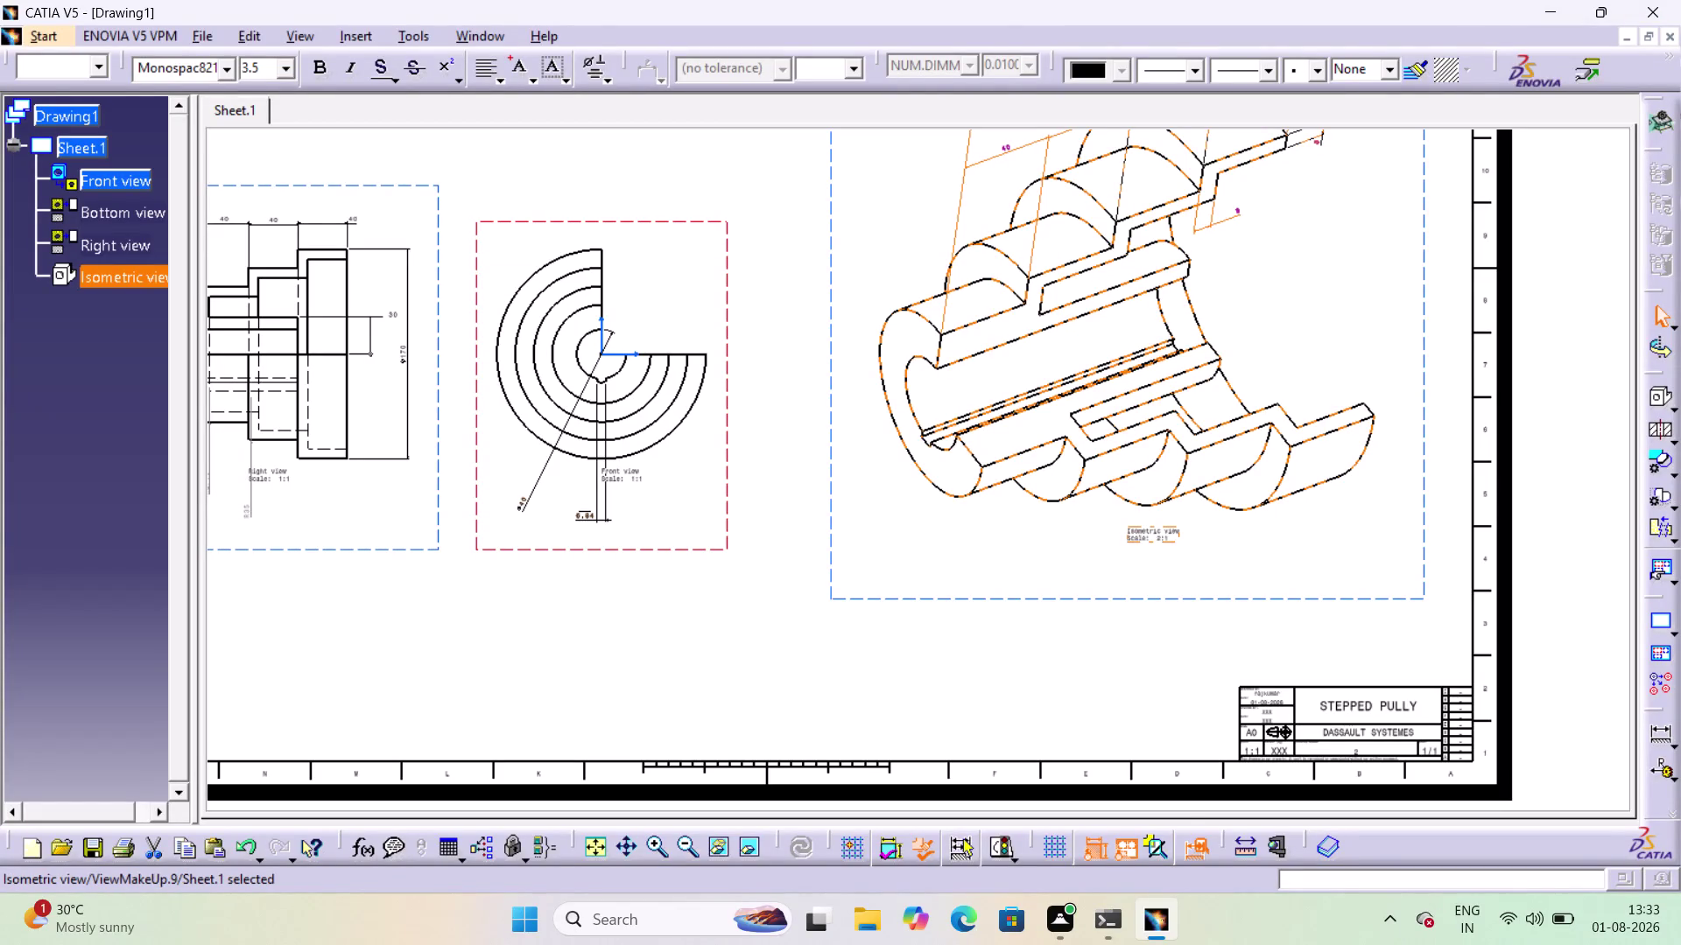
Fit the whole drawing sheet in the window and start the Dimensions tool.
click(682, 846)
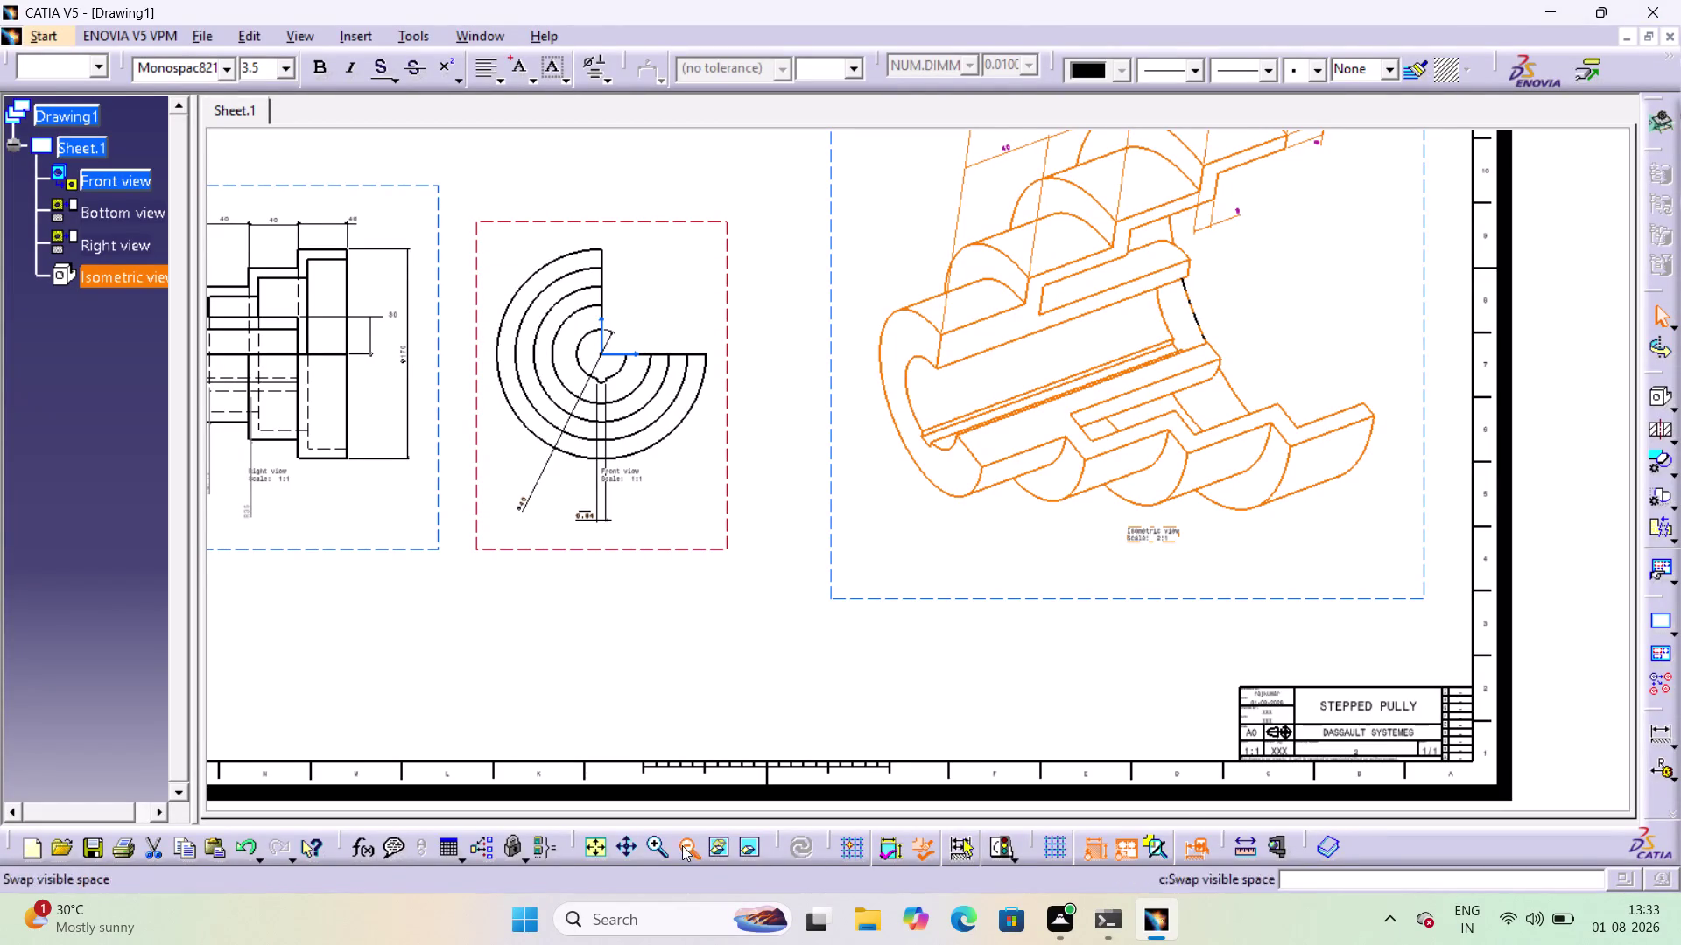
click(682, 845)
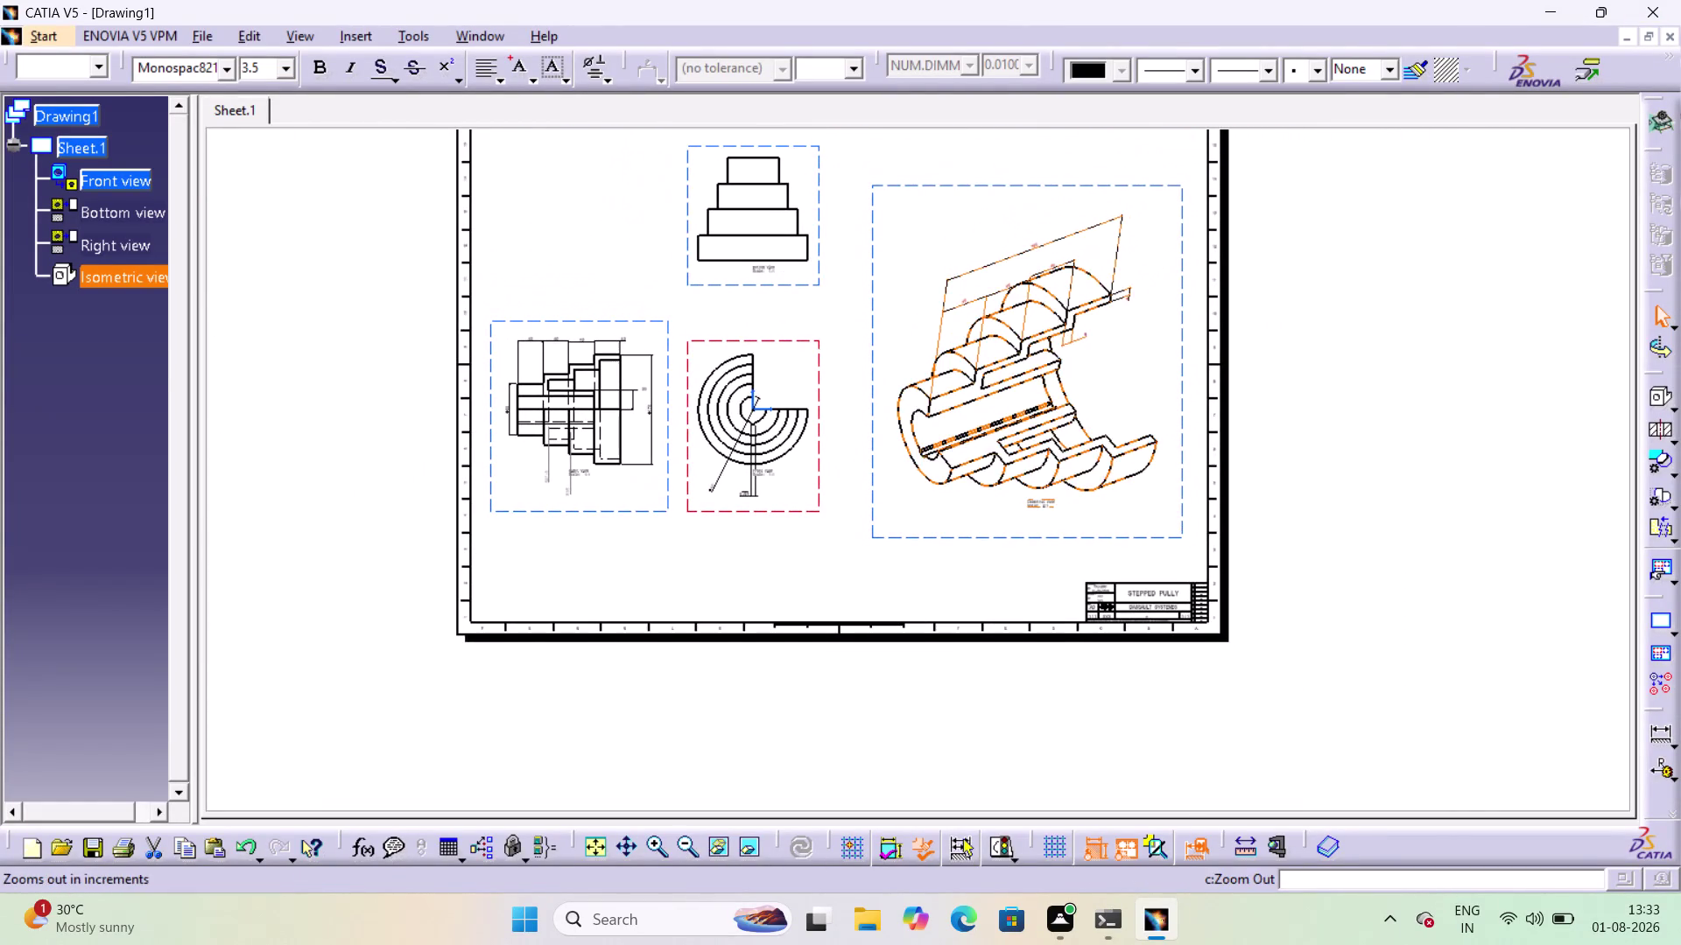
middle_drag(1047, 410, 1125, 470)
click(1326, 407)
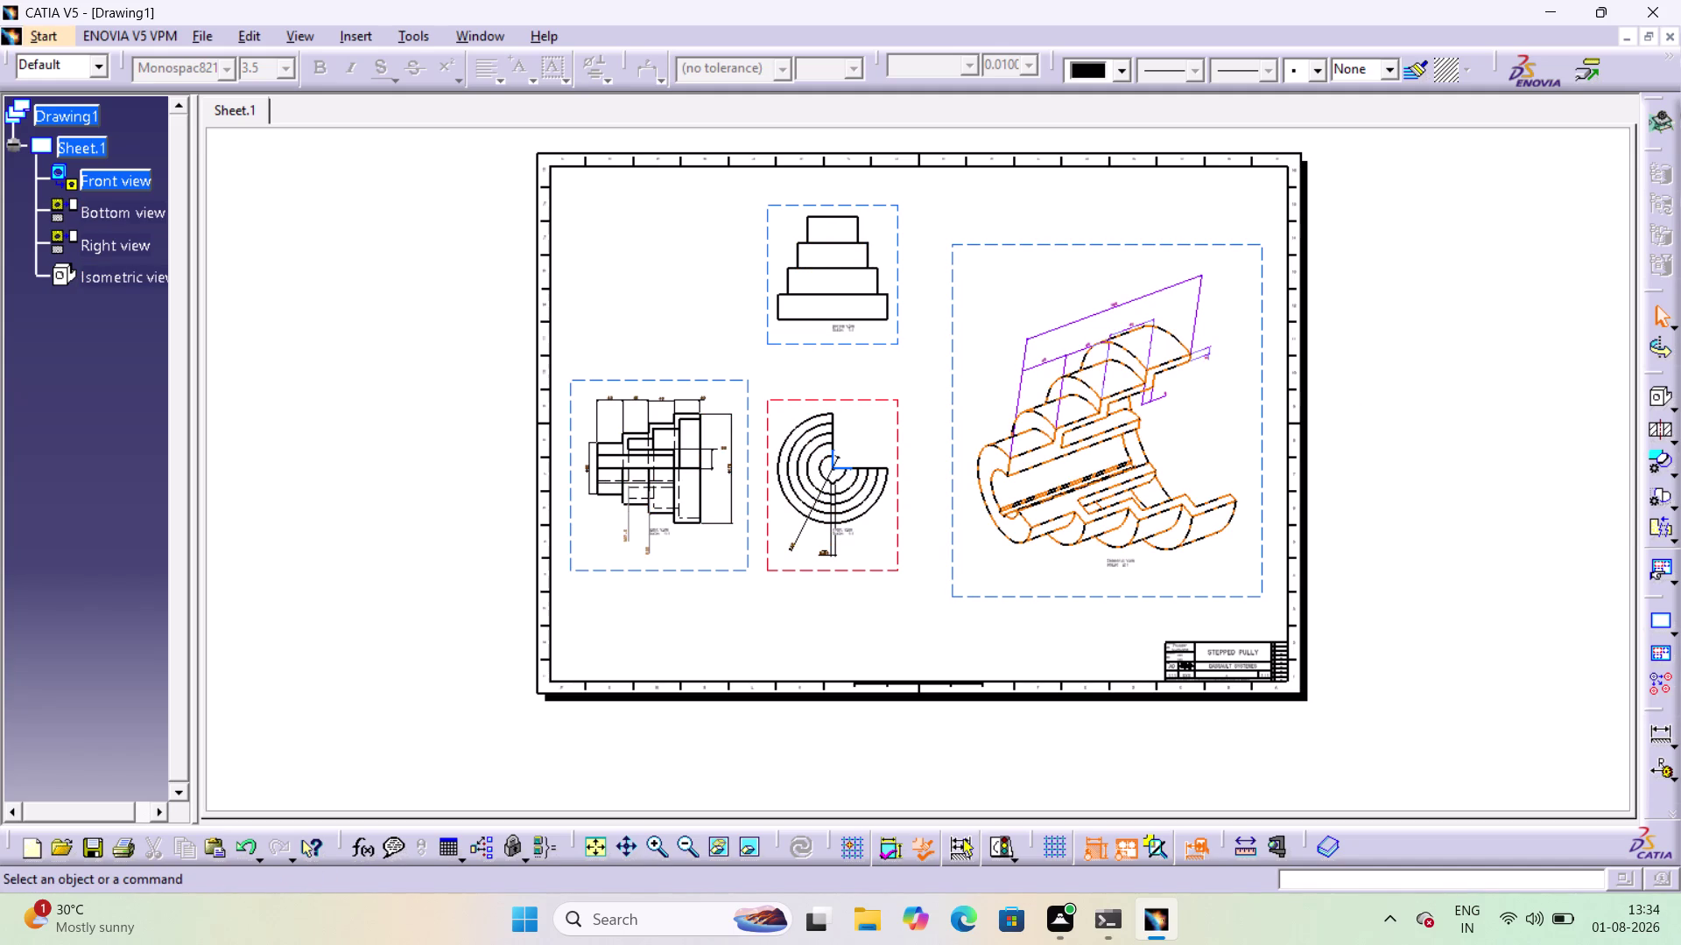
click(1659, 742)
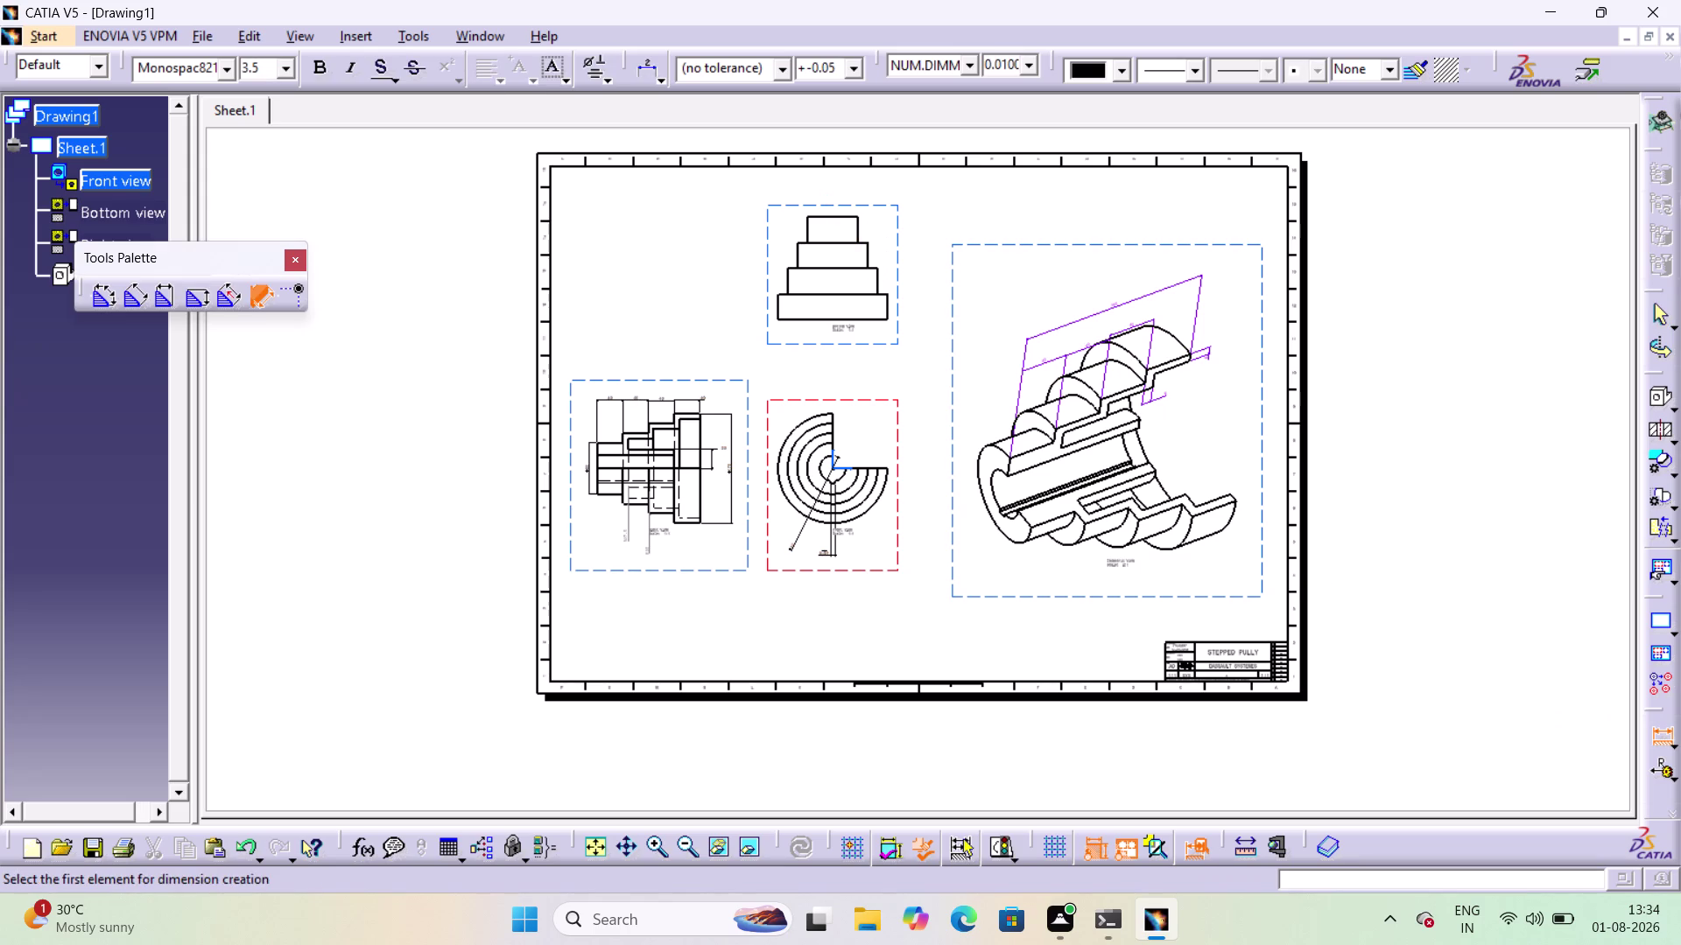
Add the 40 height dimension to the right of the top step in the bottom view.
click(858, 220)
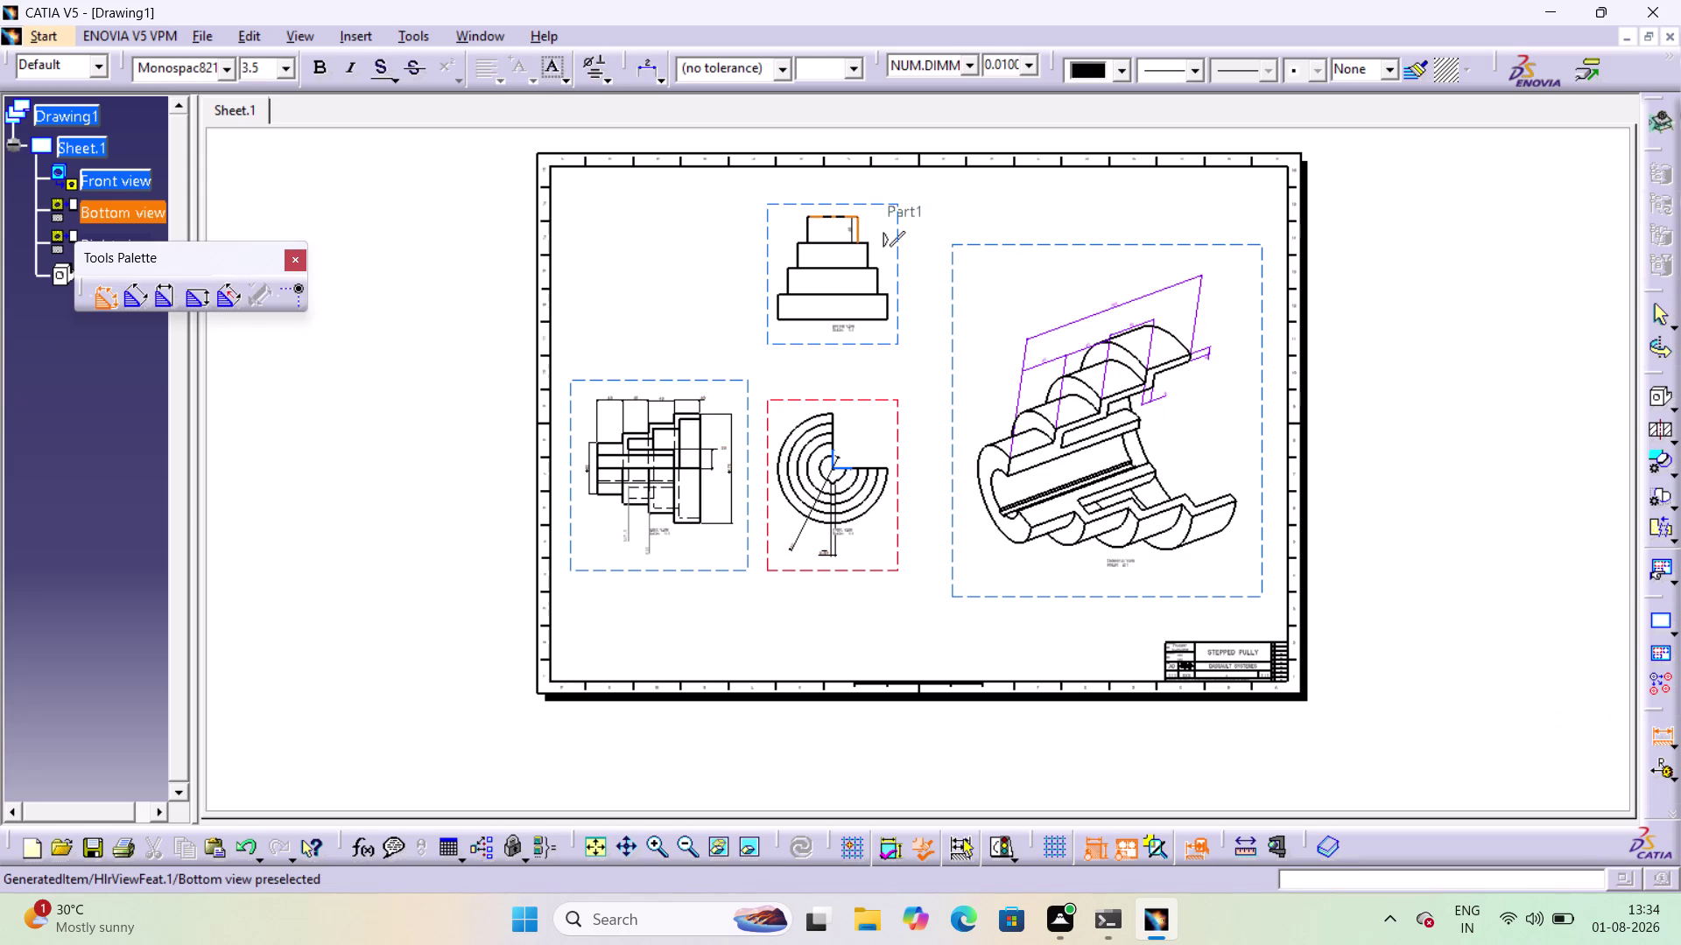
click(876, 221)
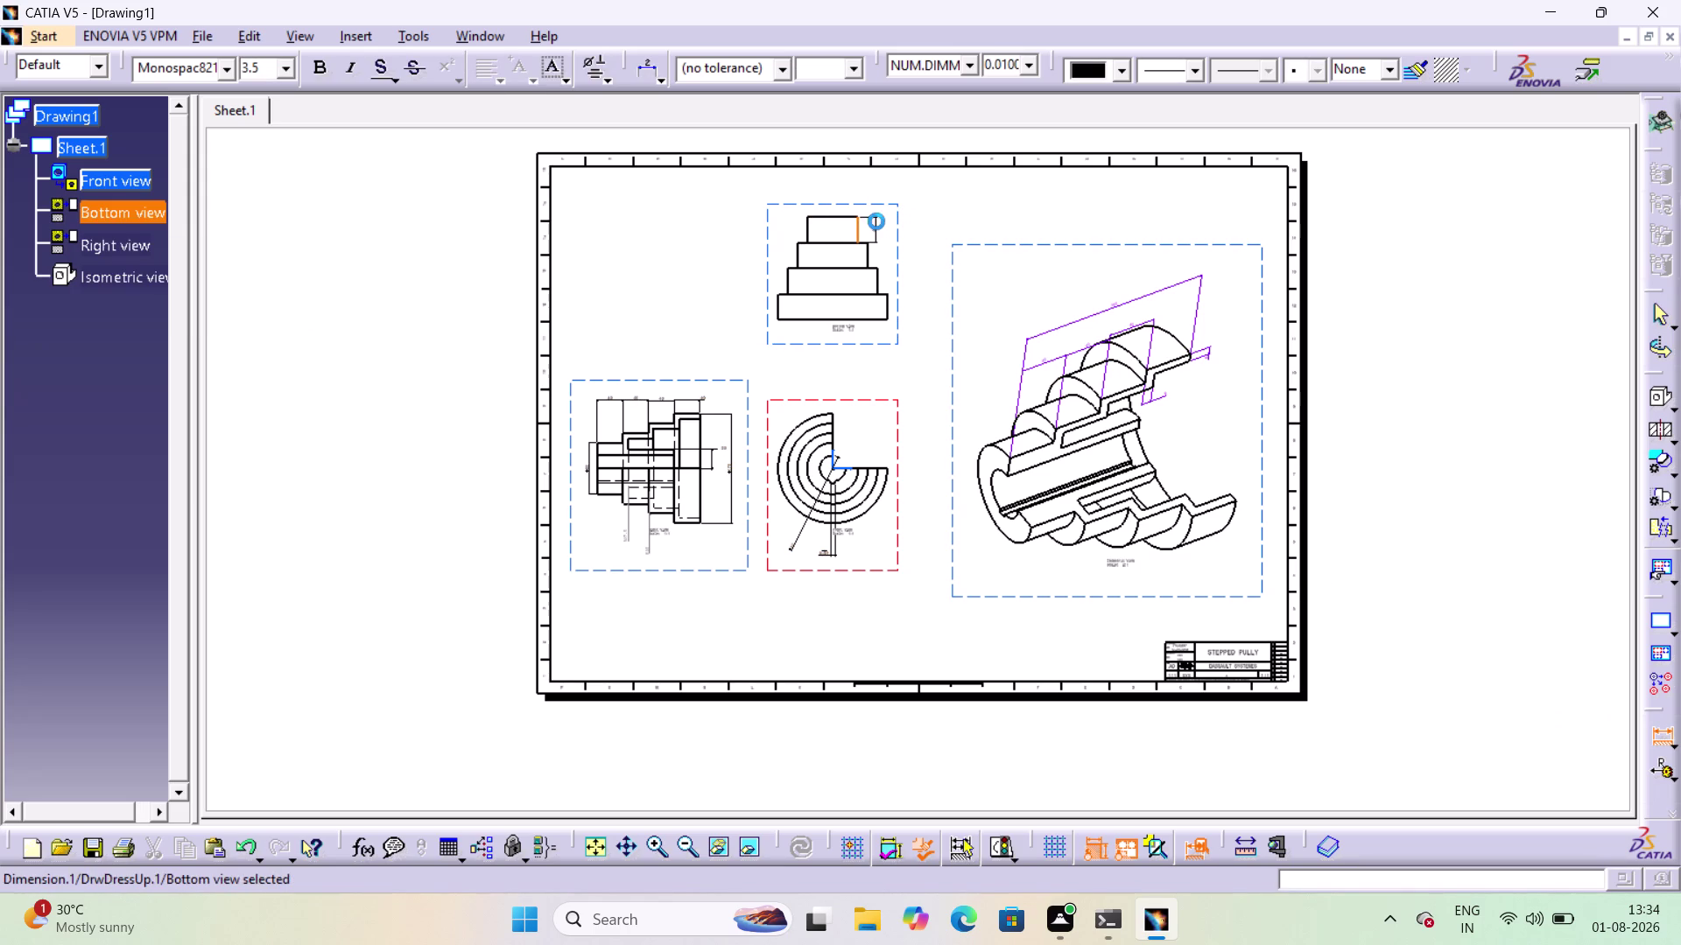
click(865, 263)
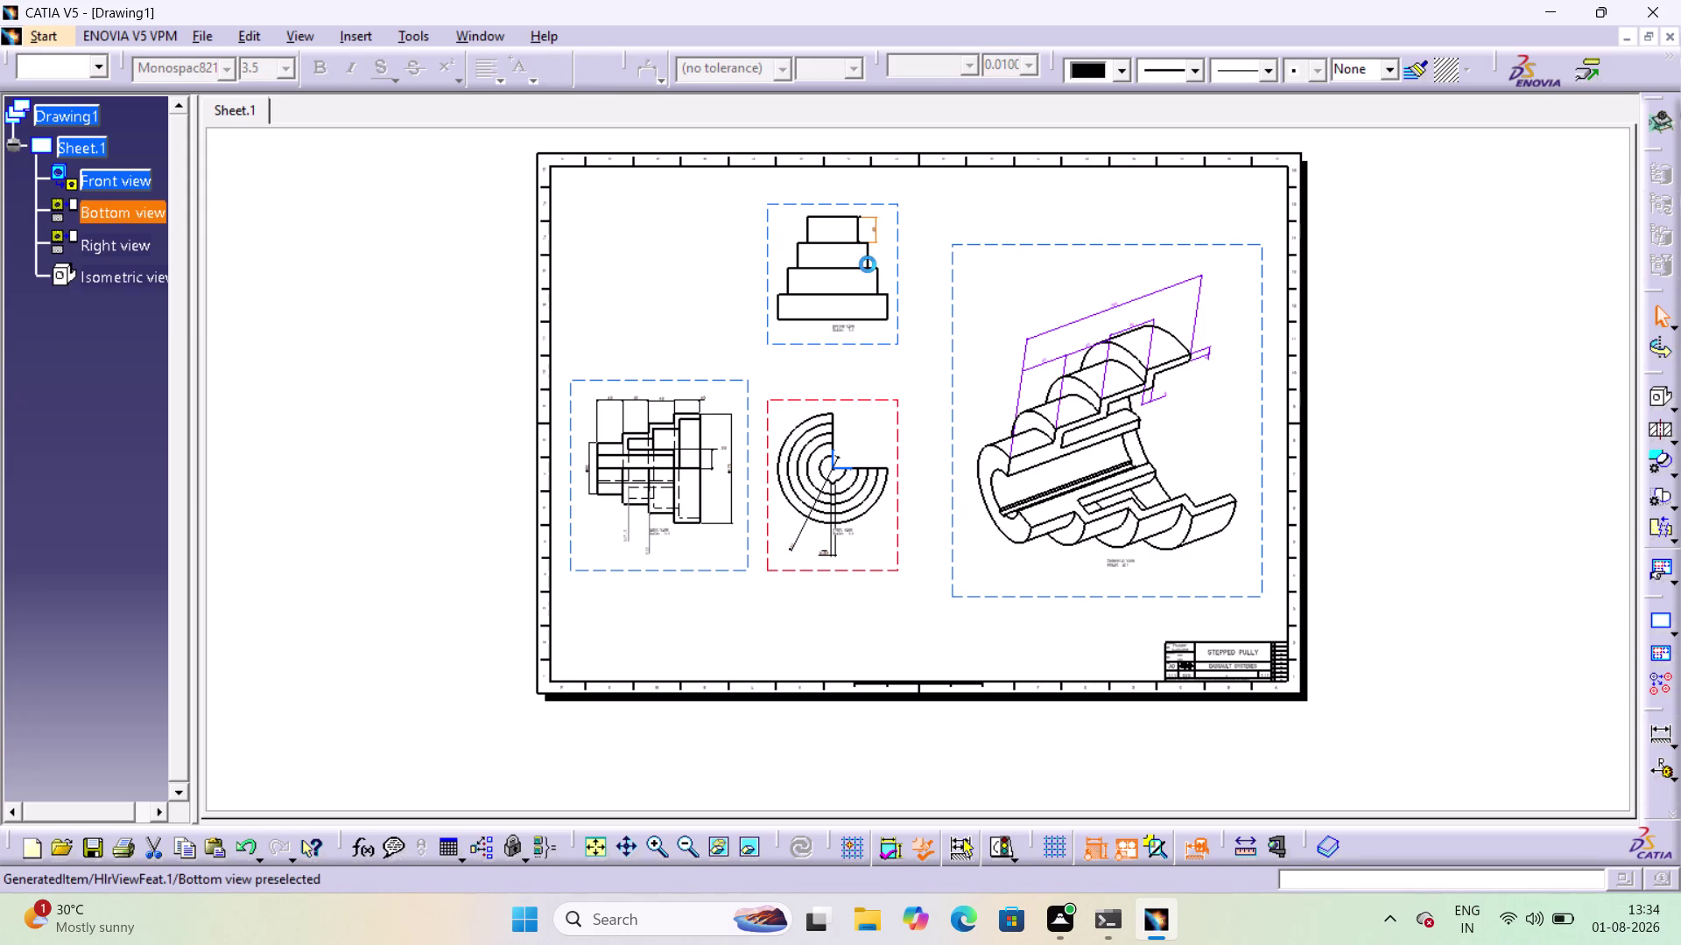
double_click(1651, 732)
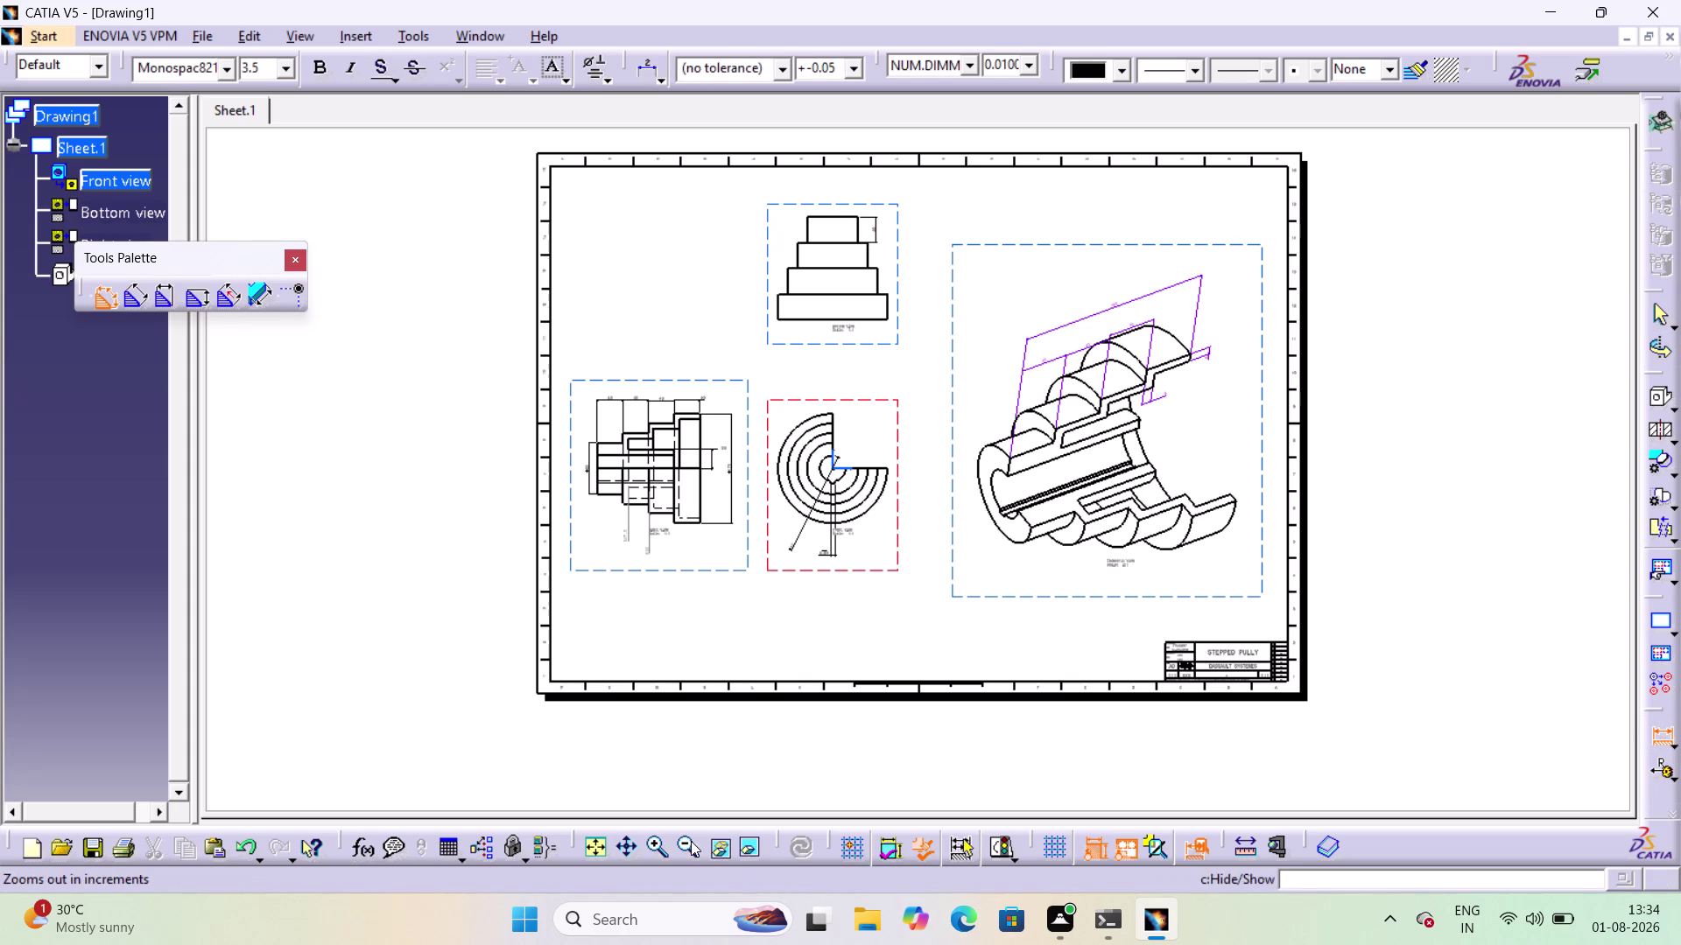
Zoom onto the bottom view and add 40 height dimensions to the second, third and bottom steps.
double_click(662, 837)
triple_click(662, 837)
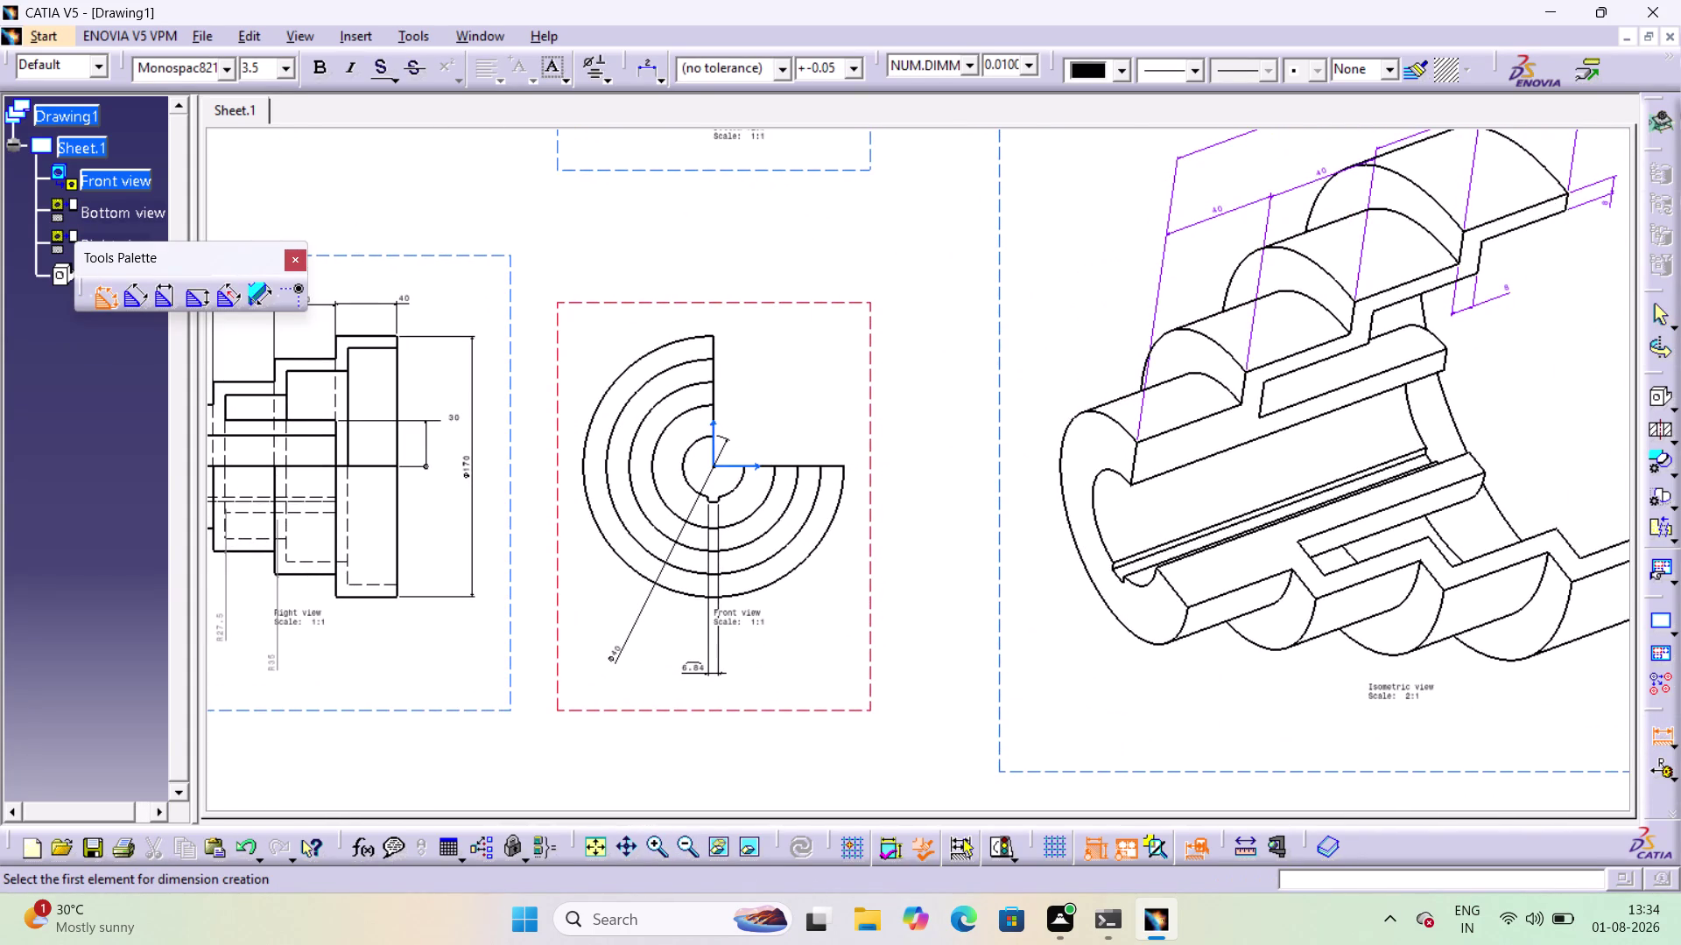
middle_drag(929, 227, 960, 640)
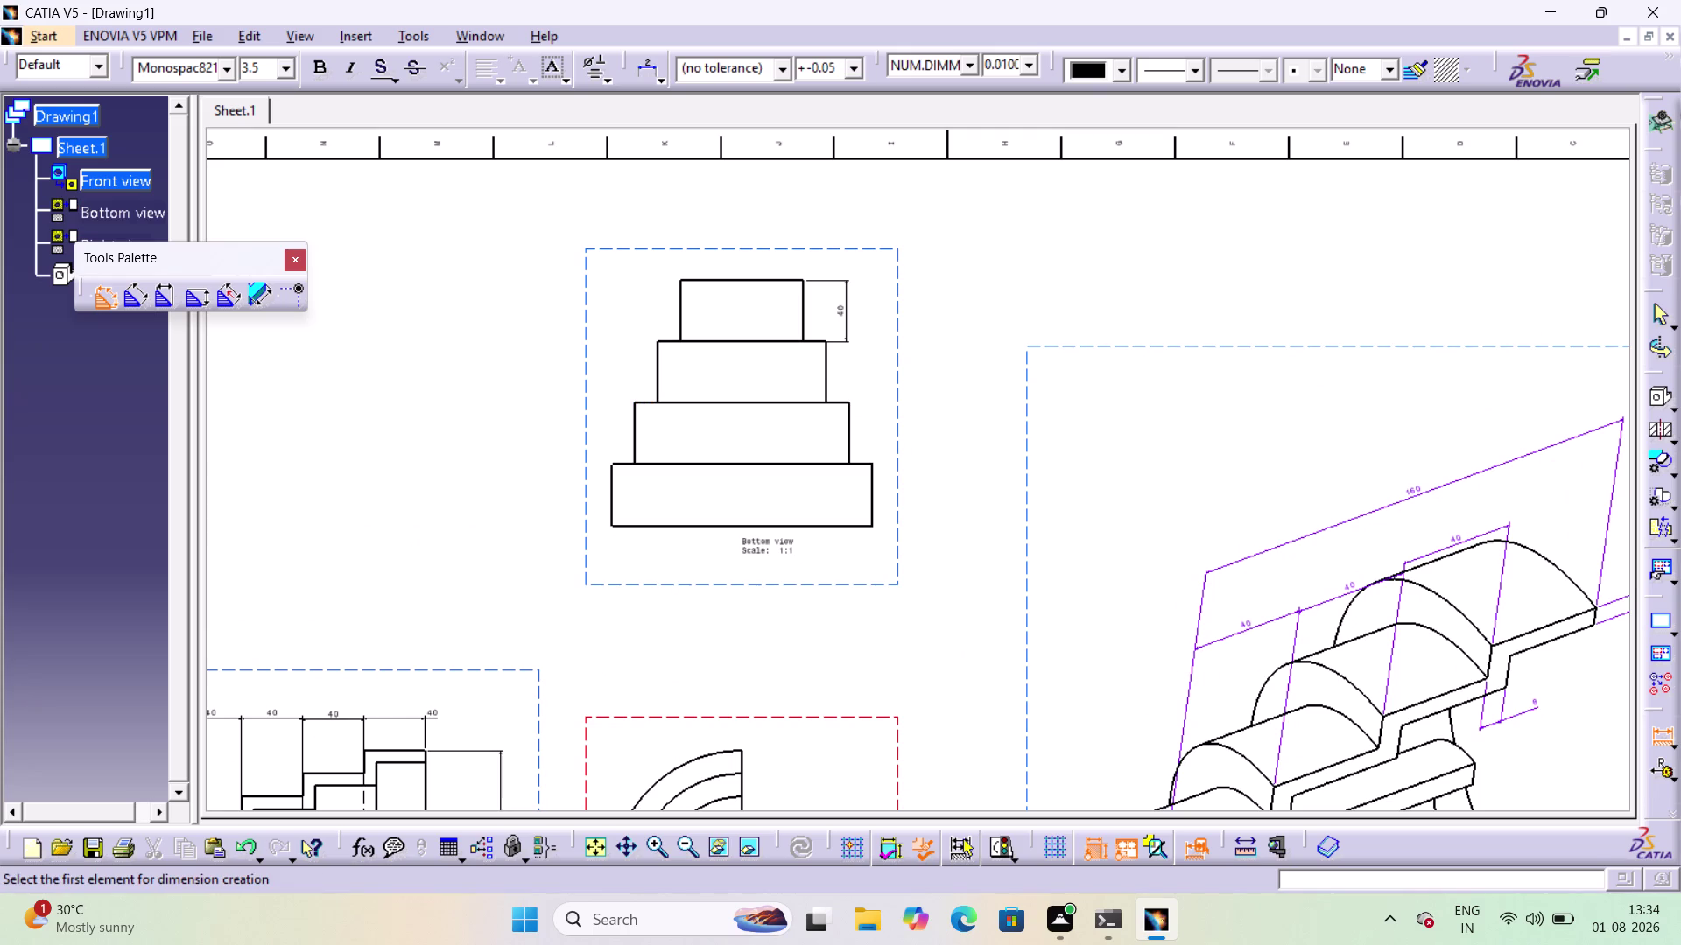
click(823, 372)
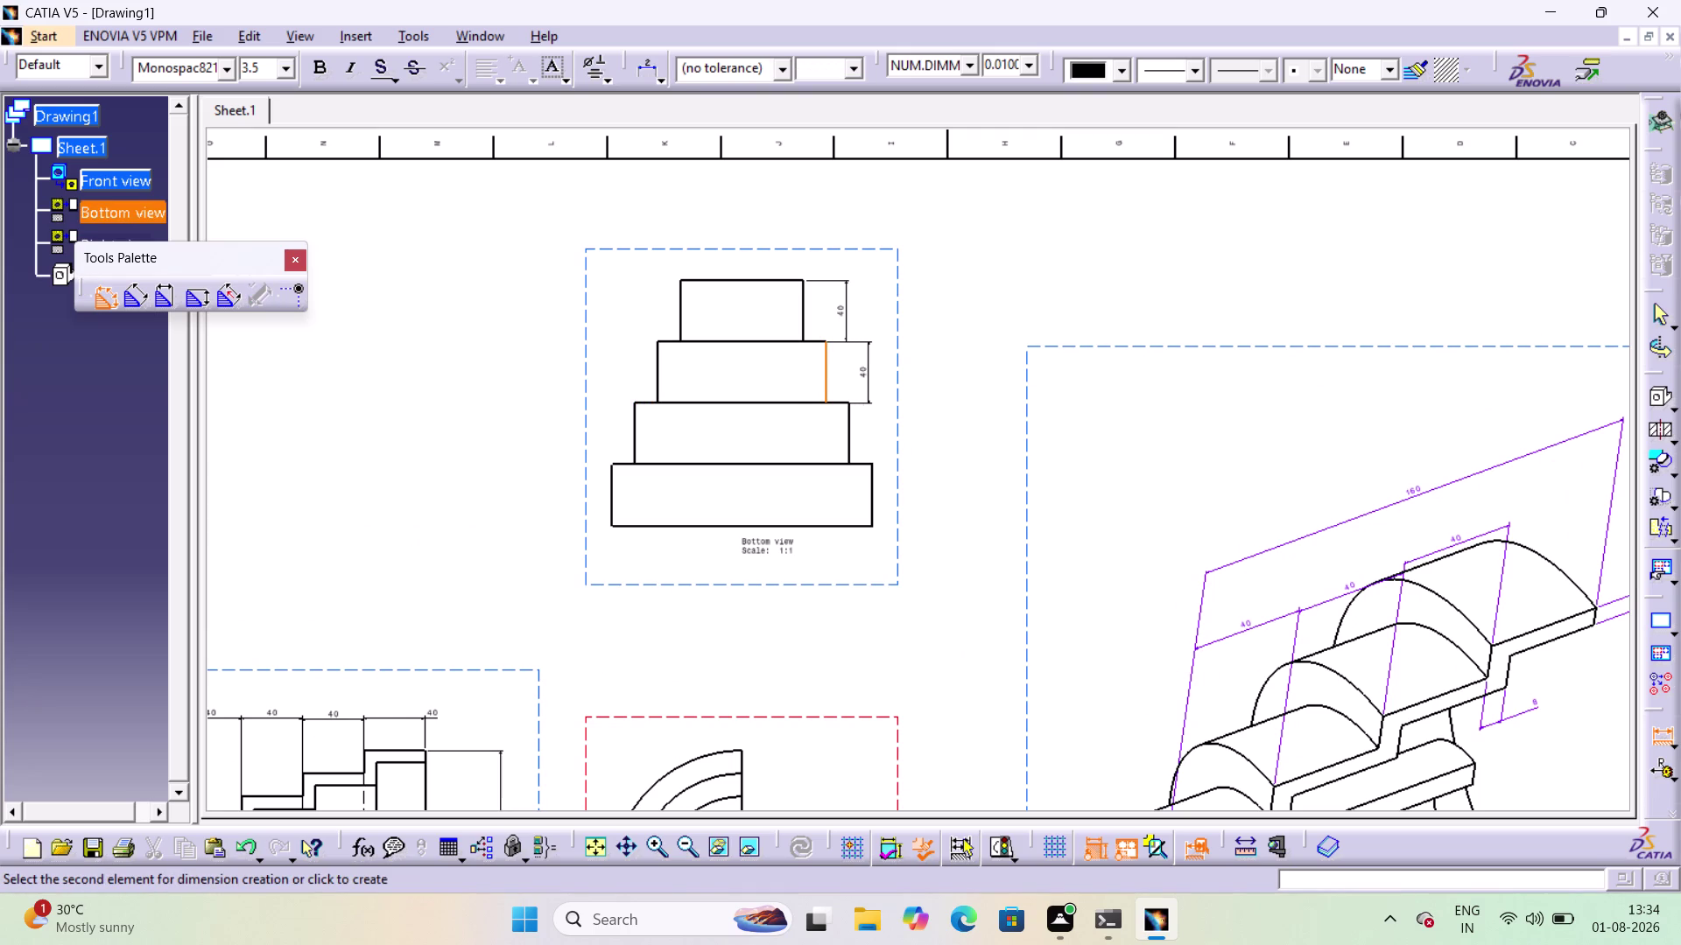
click(876, 379)
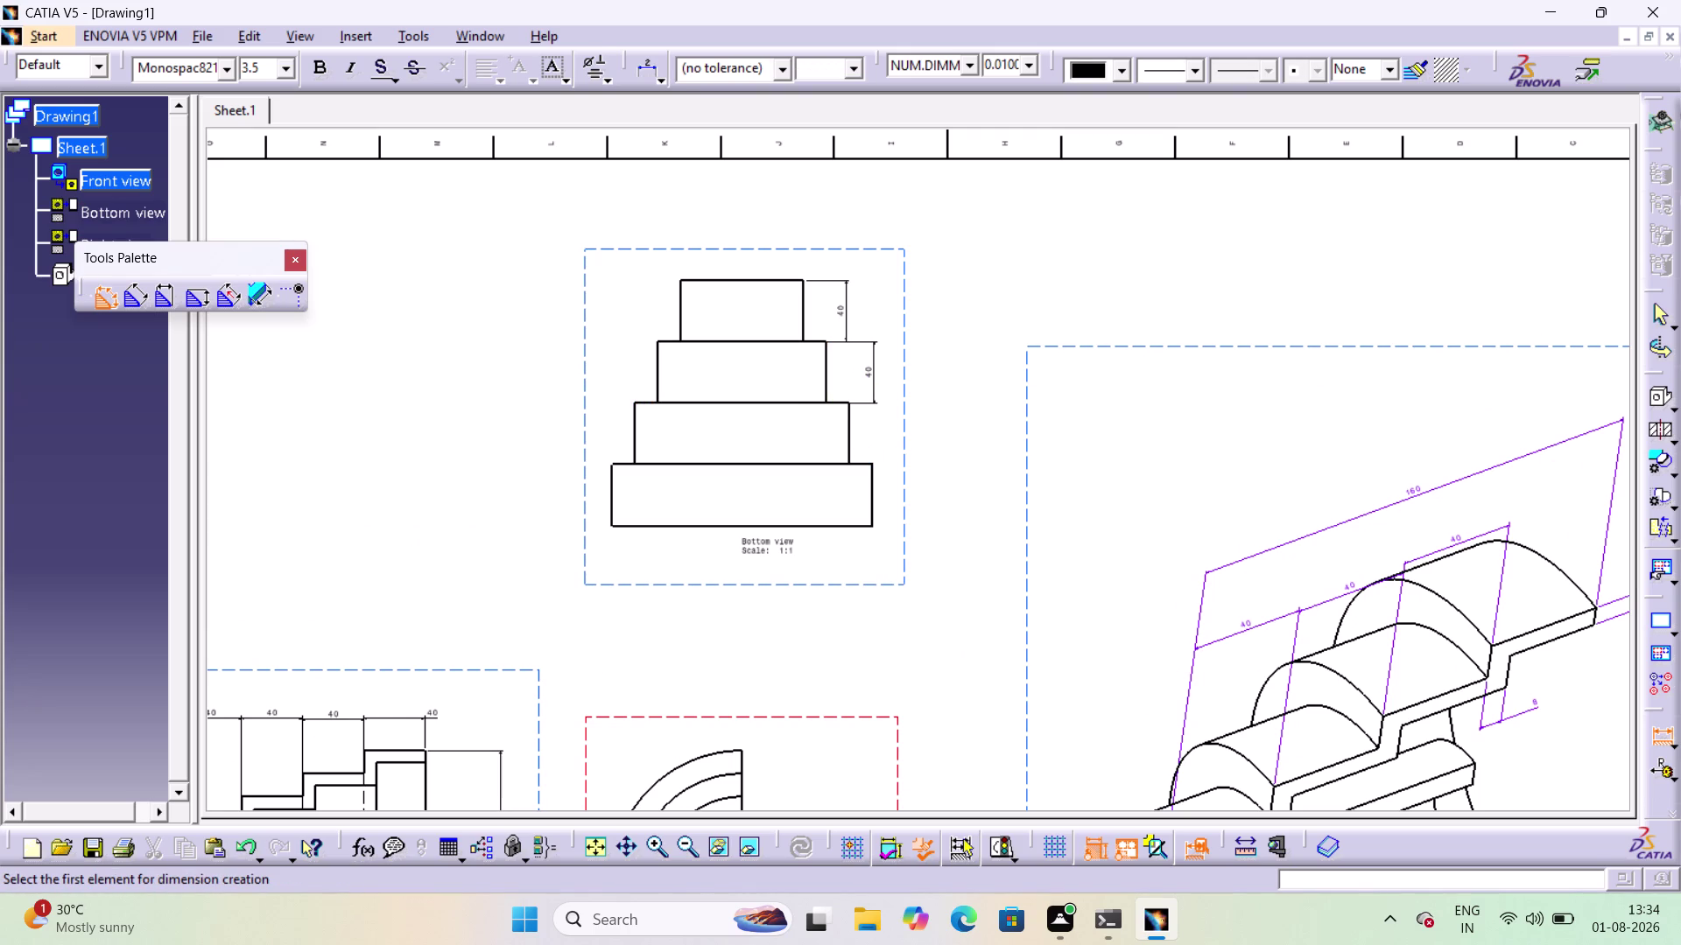
click(851, 436)
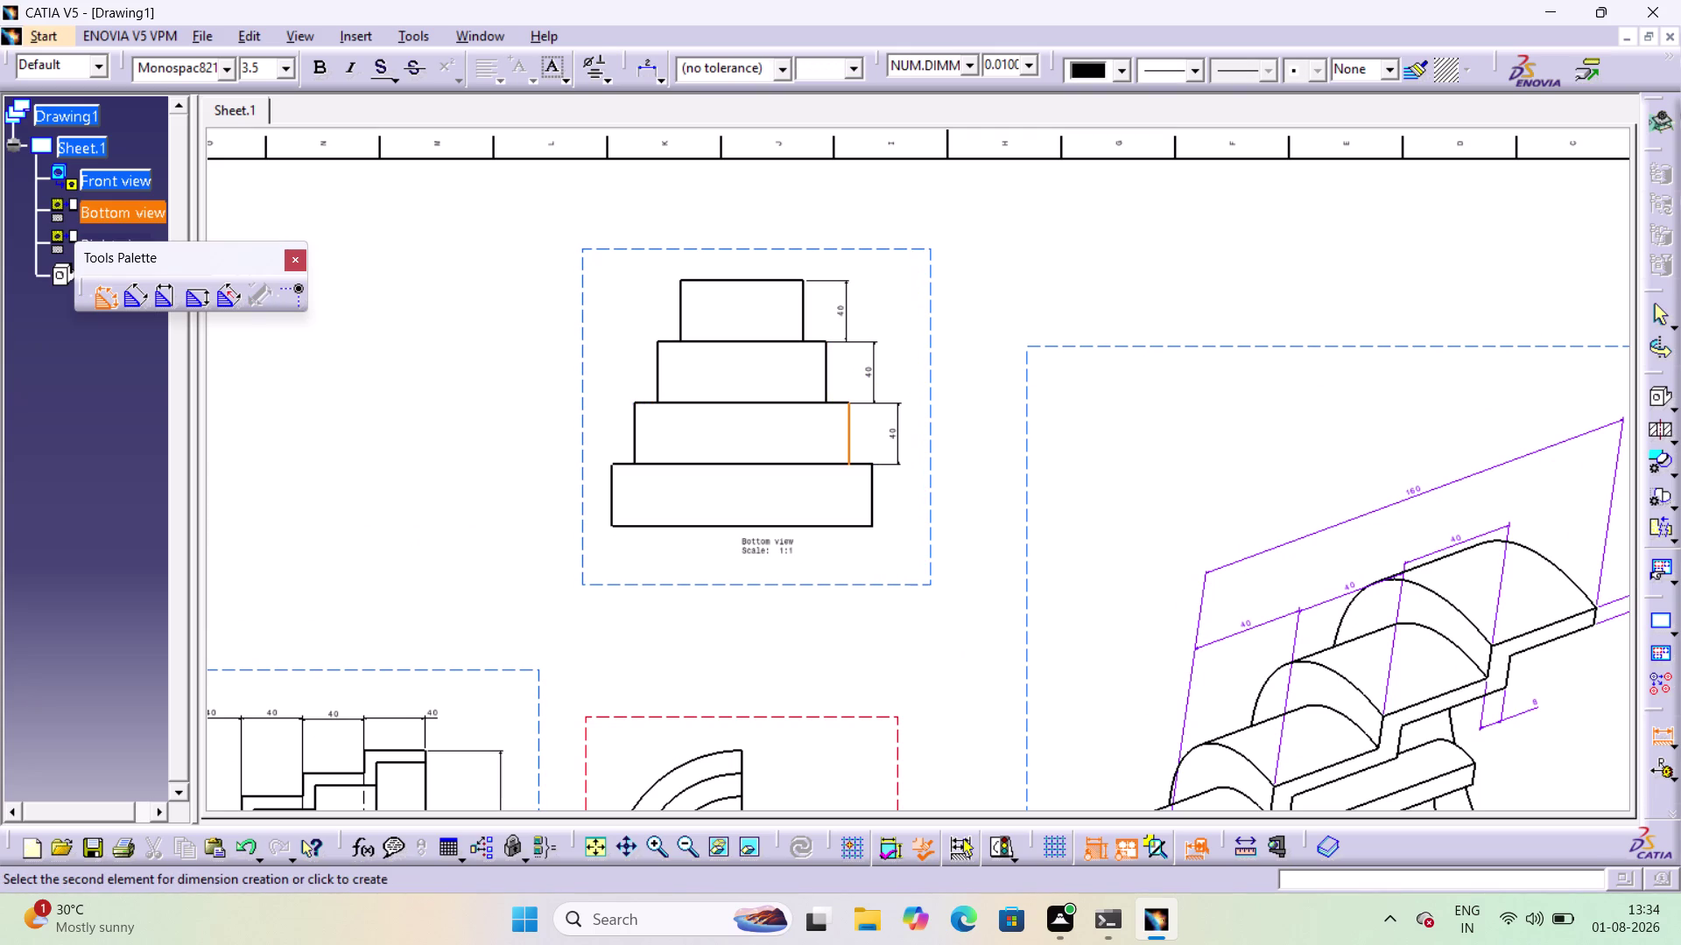
click(907, 423)
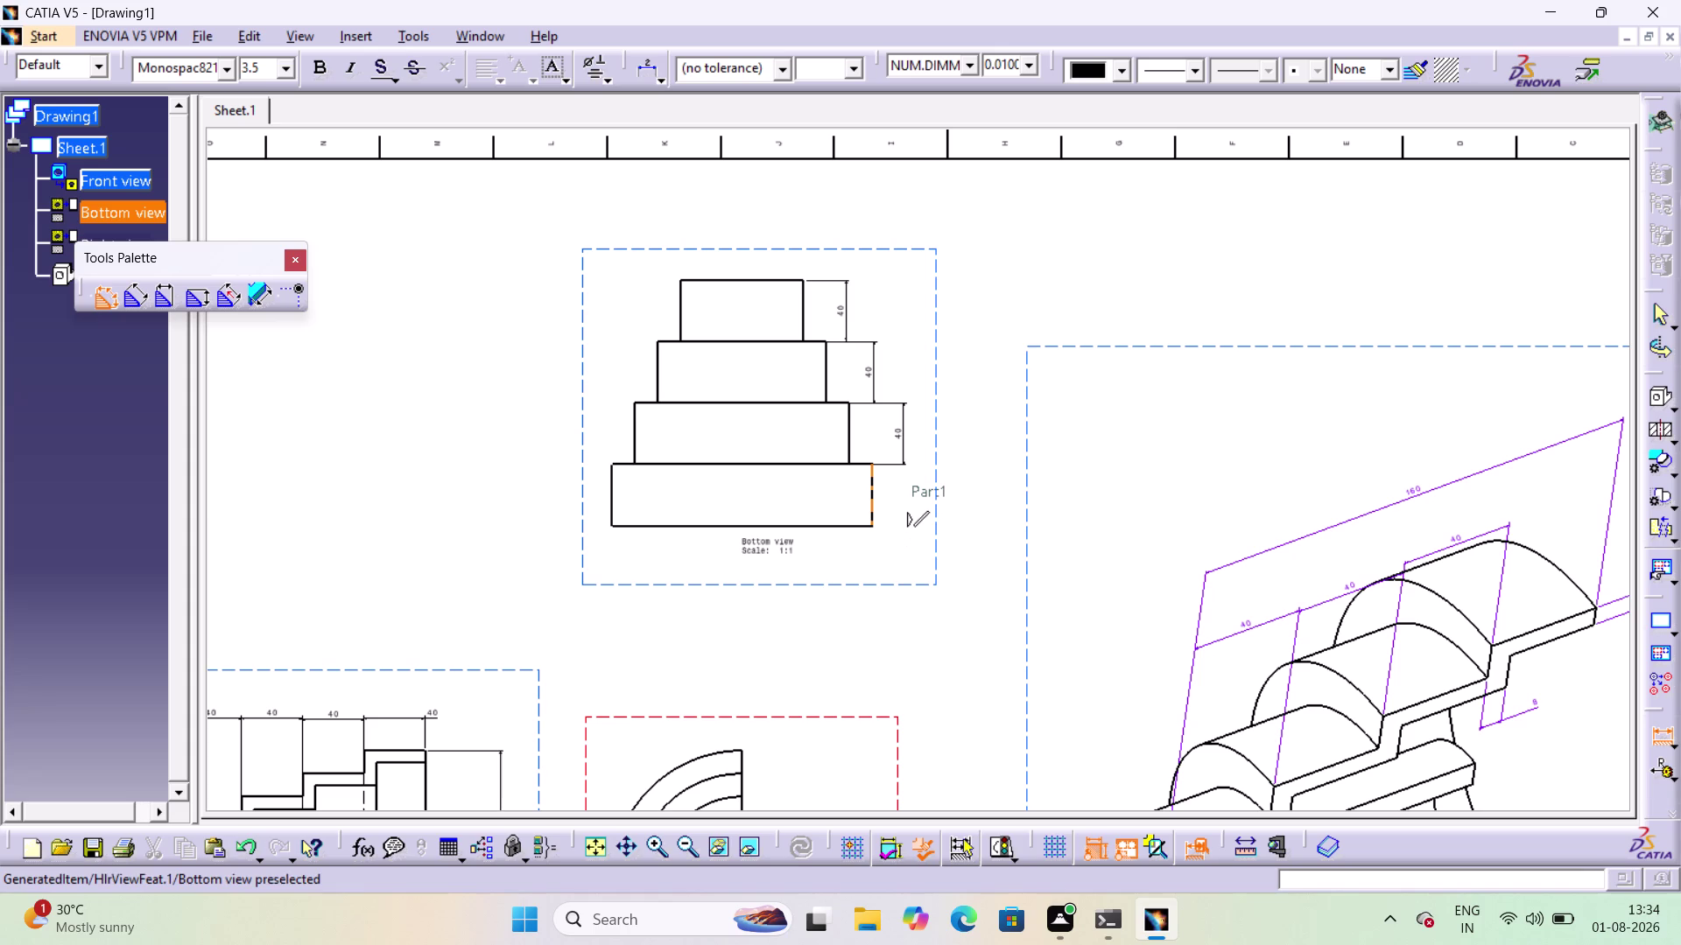
click(878, 500)
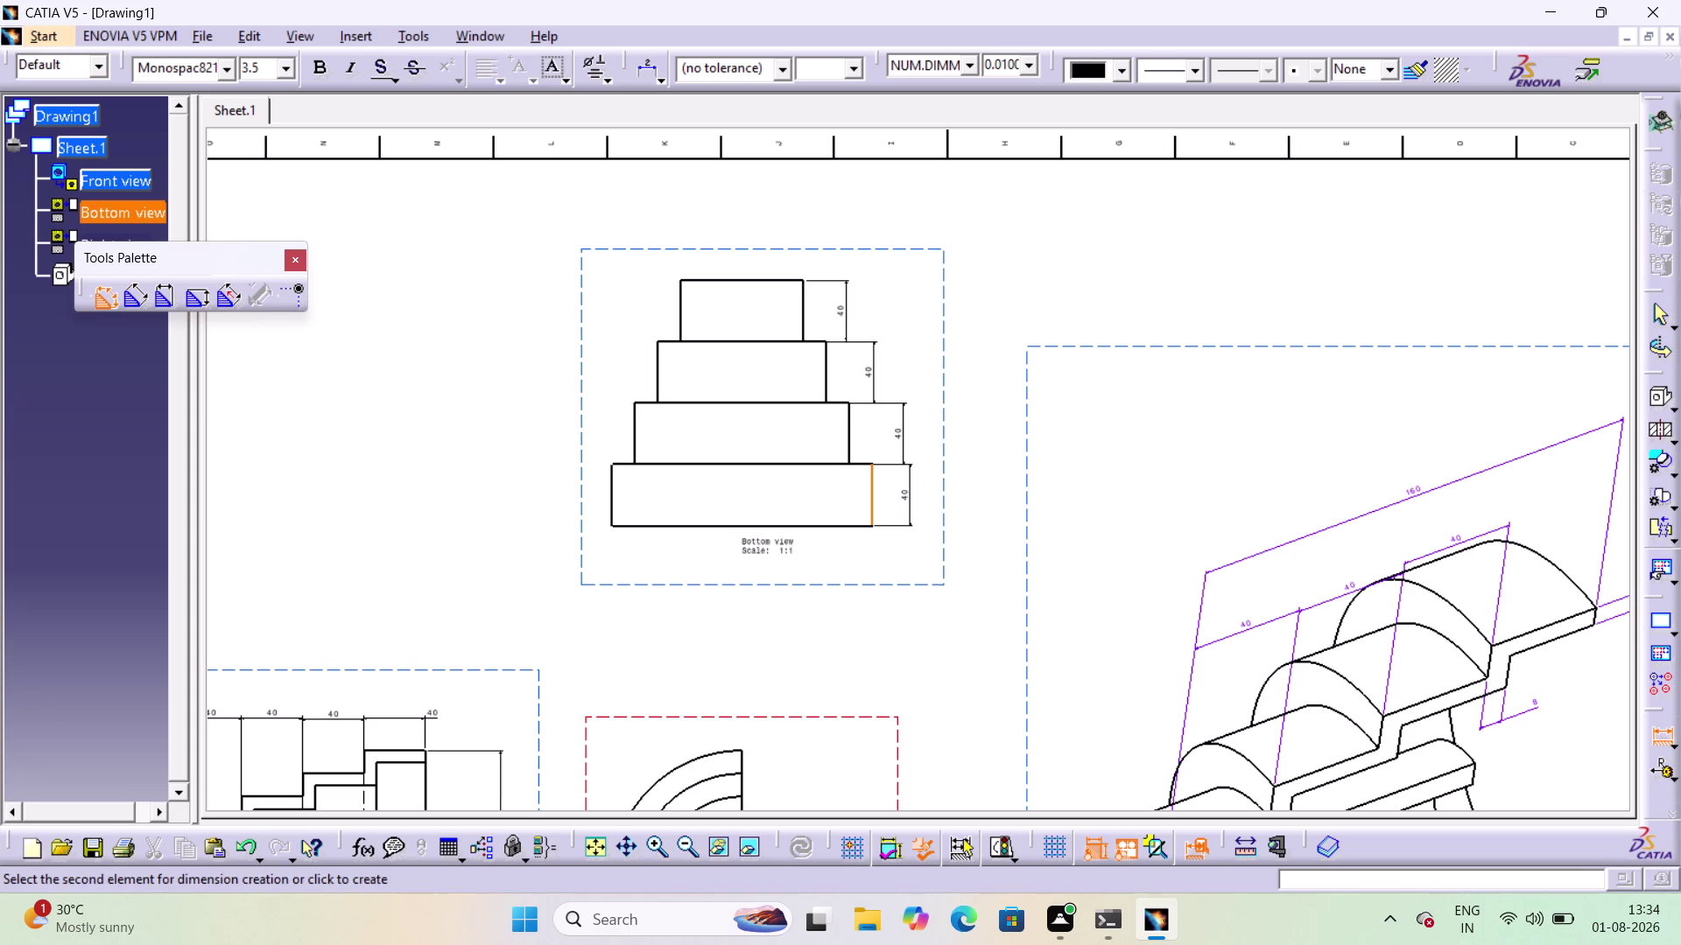
click(912, 499)
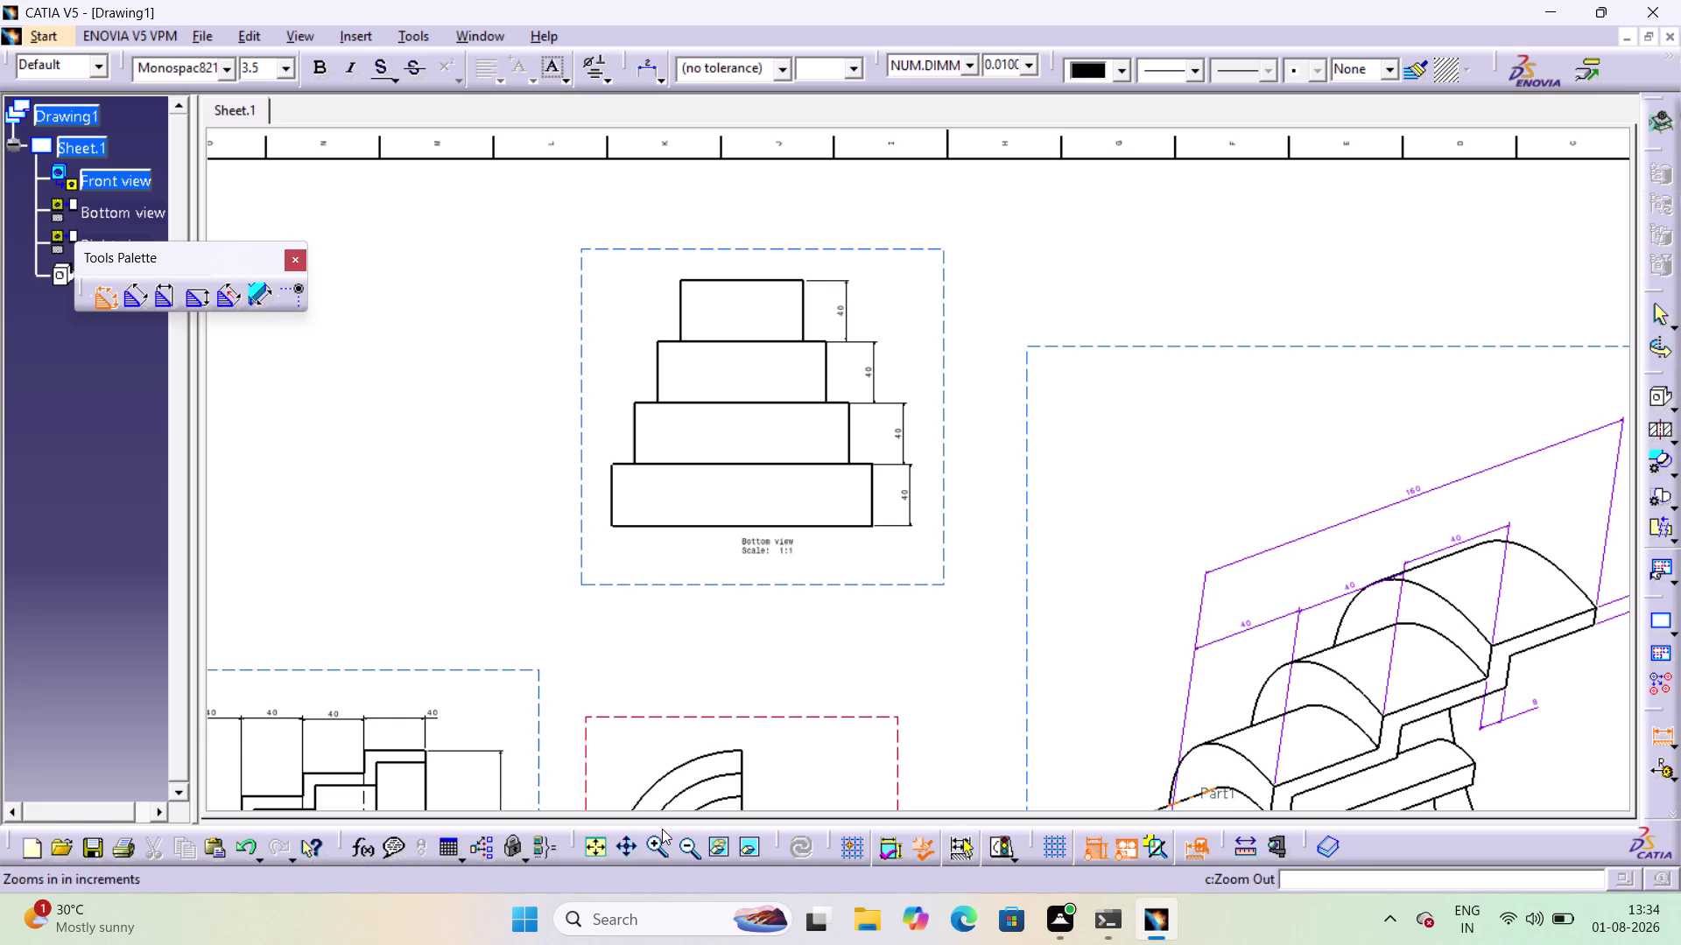
Recentre the sheet and place a width dimension below the bottom view's lowest step.
click(685, 841)
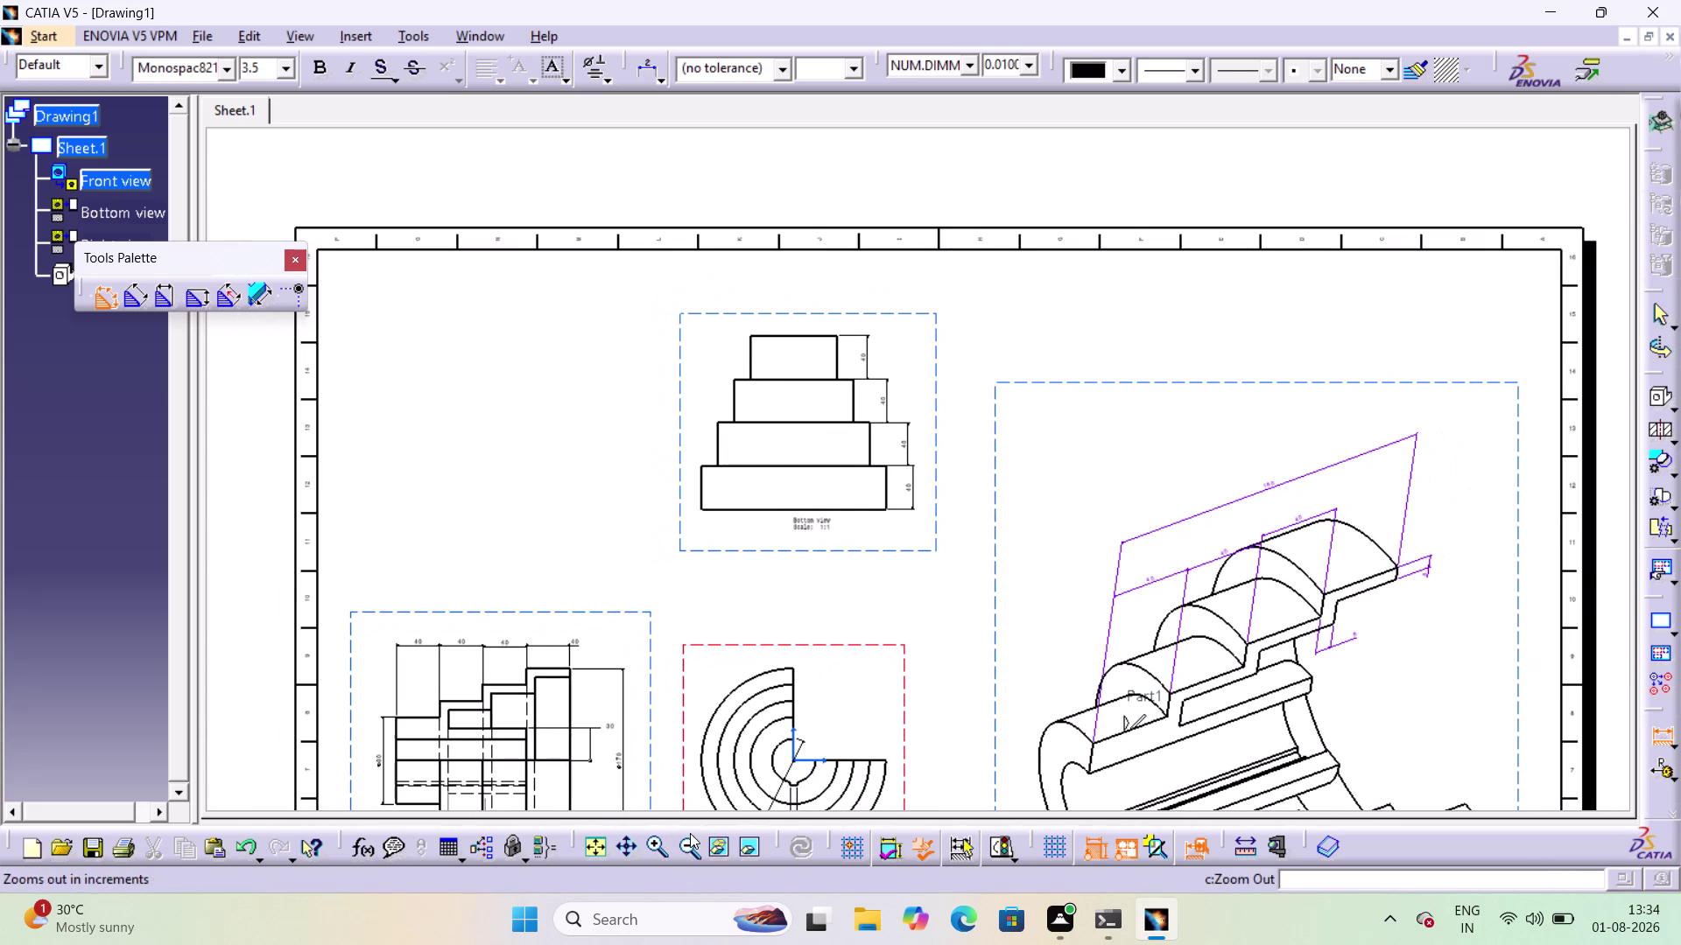
click(686, 848)
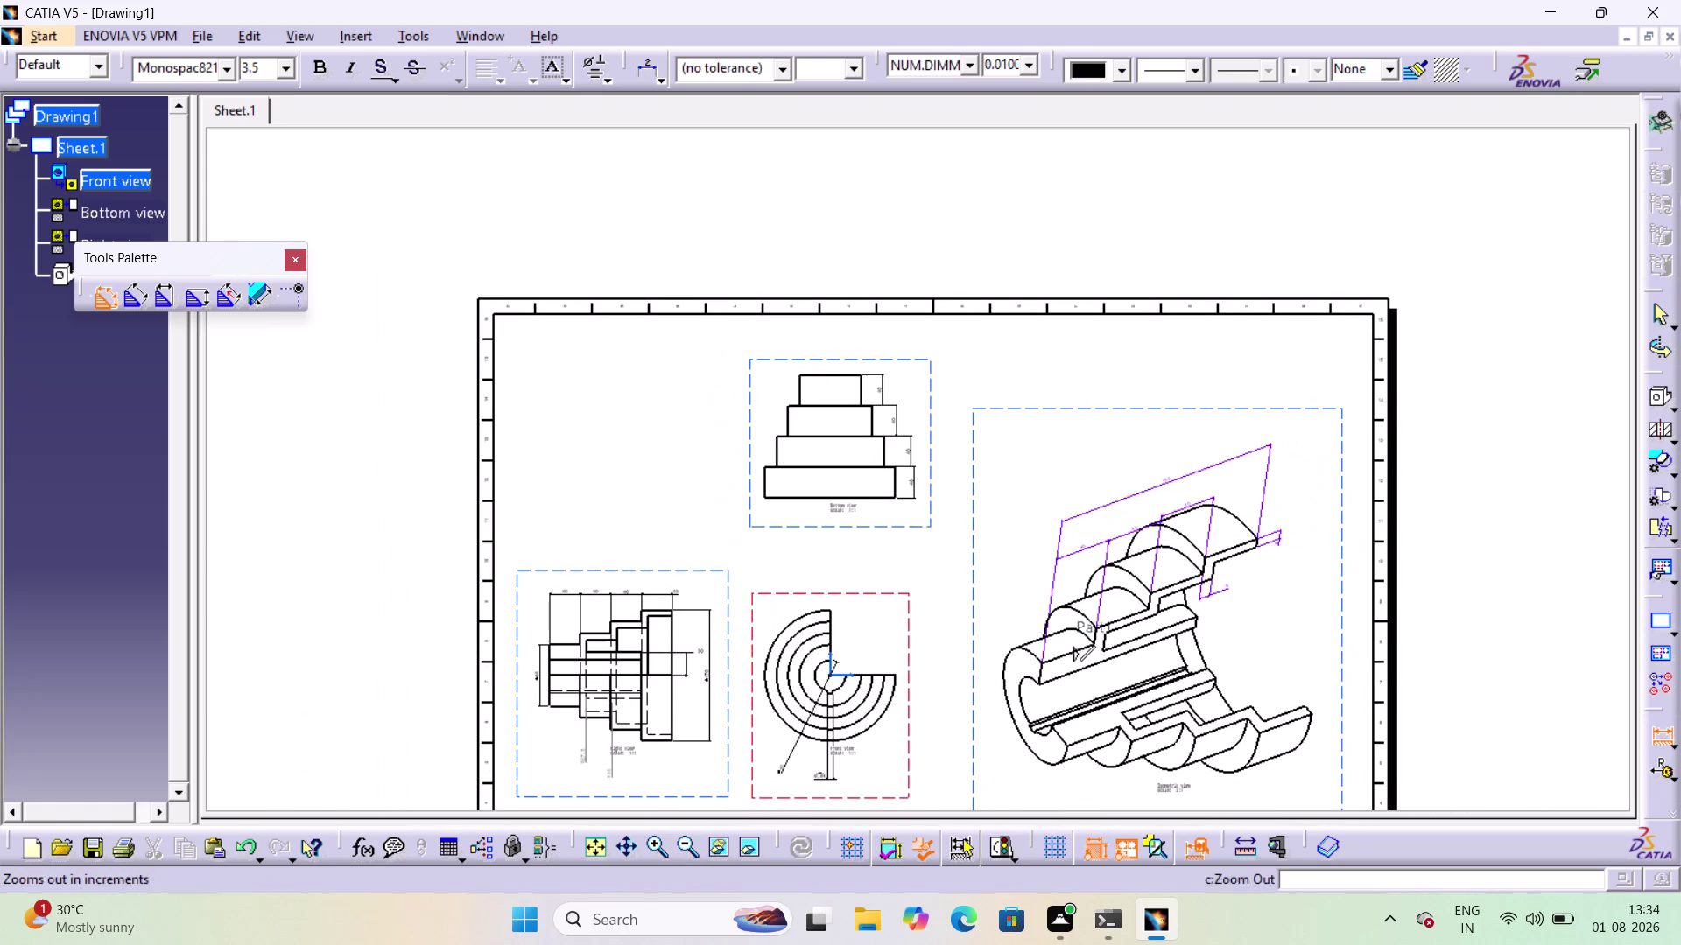
middle_drag(974, 595, 1050, 420)
middle_click(1050, 421)
middle_drag(1052, 420, 1021, 452)
middle_drag(1021, 451, 1127, 441)
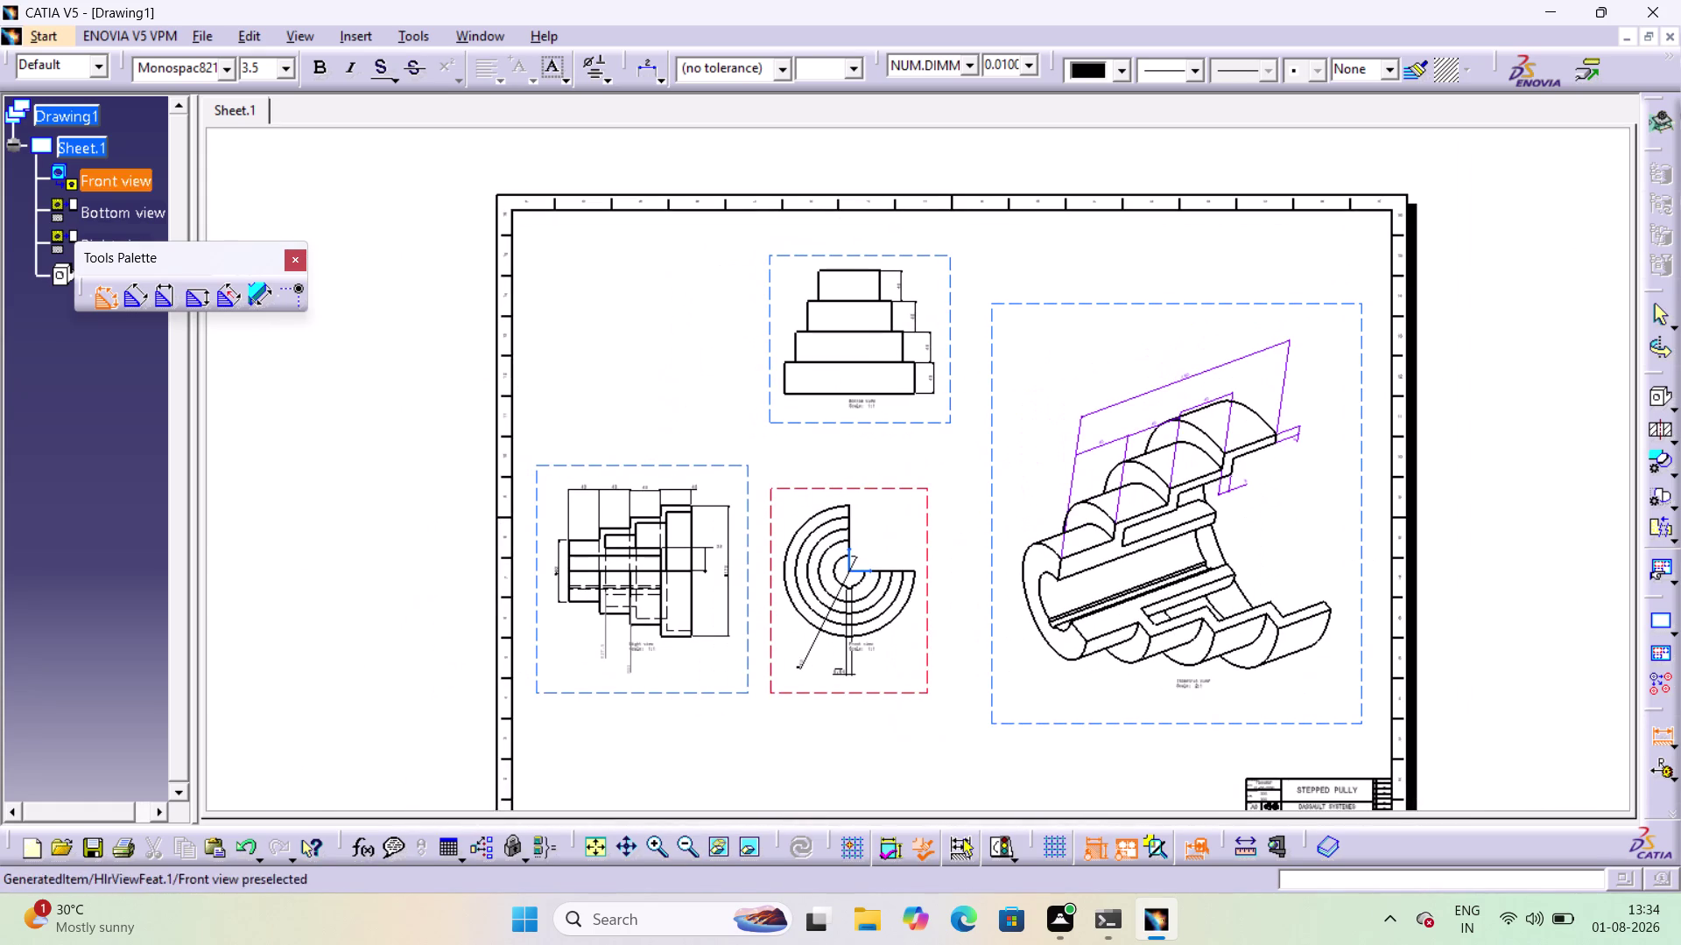
click(807, 393)
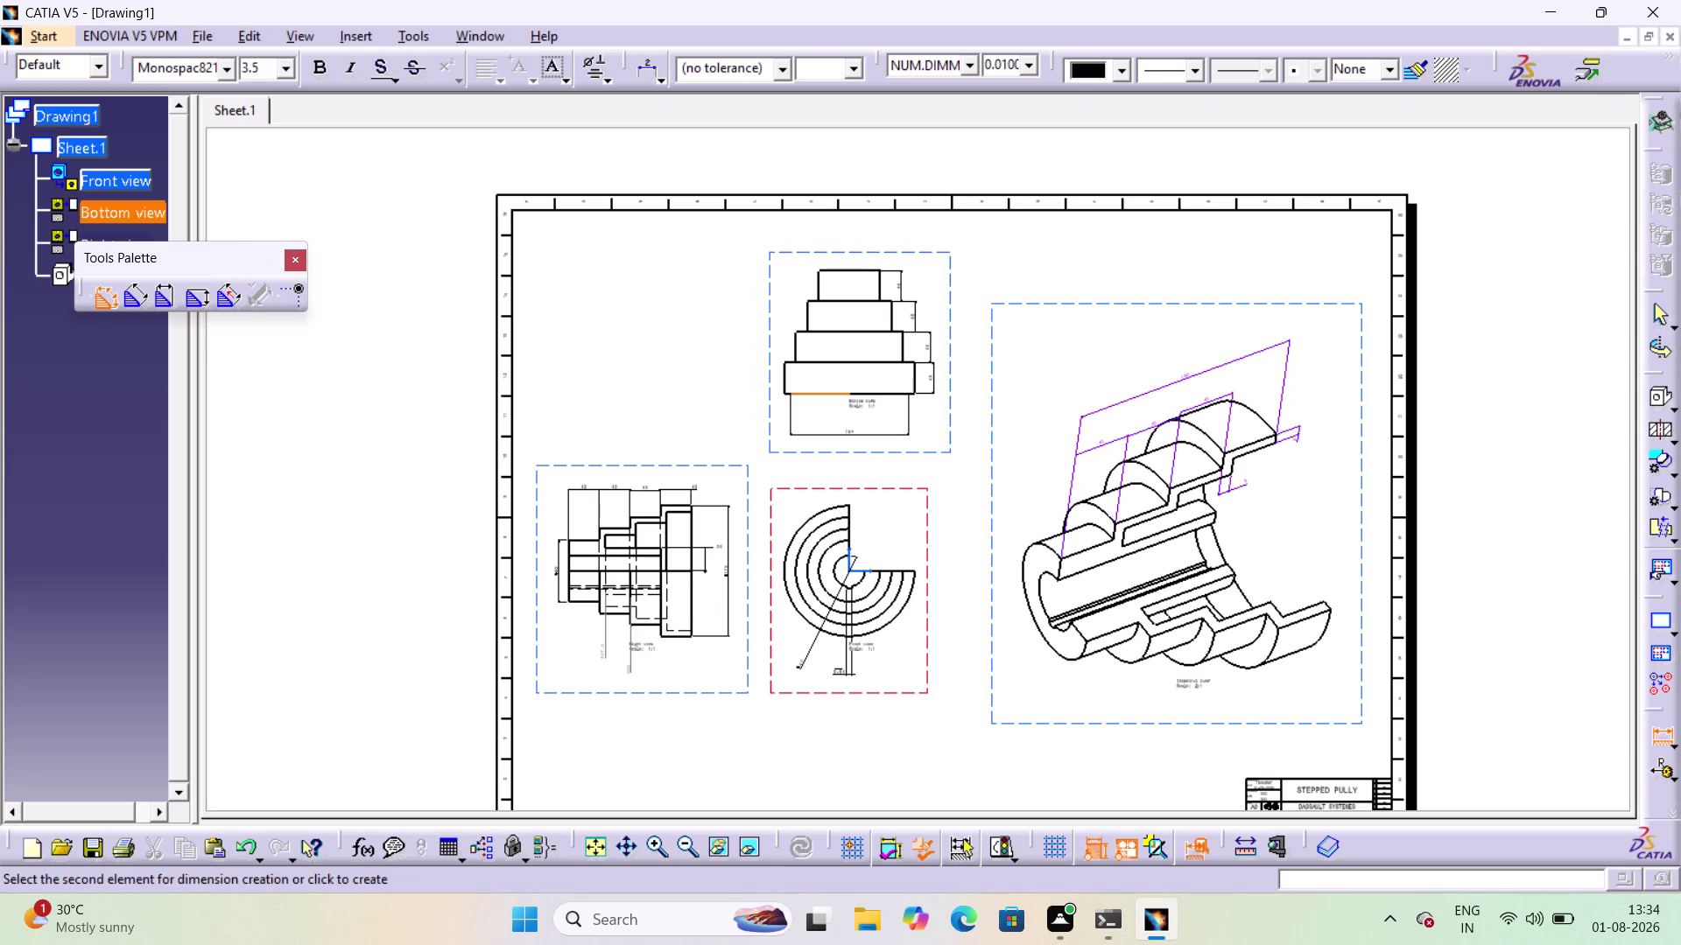
click(850, 427)
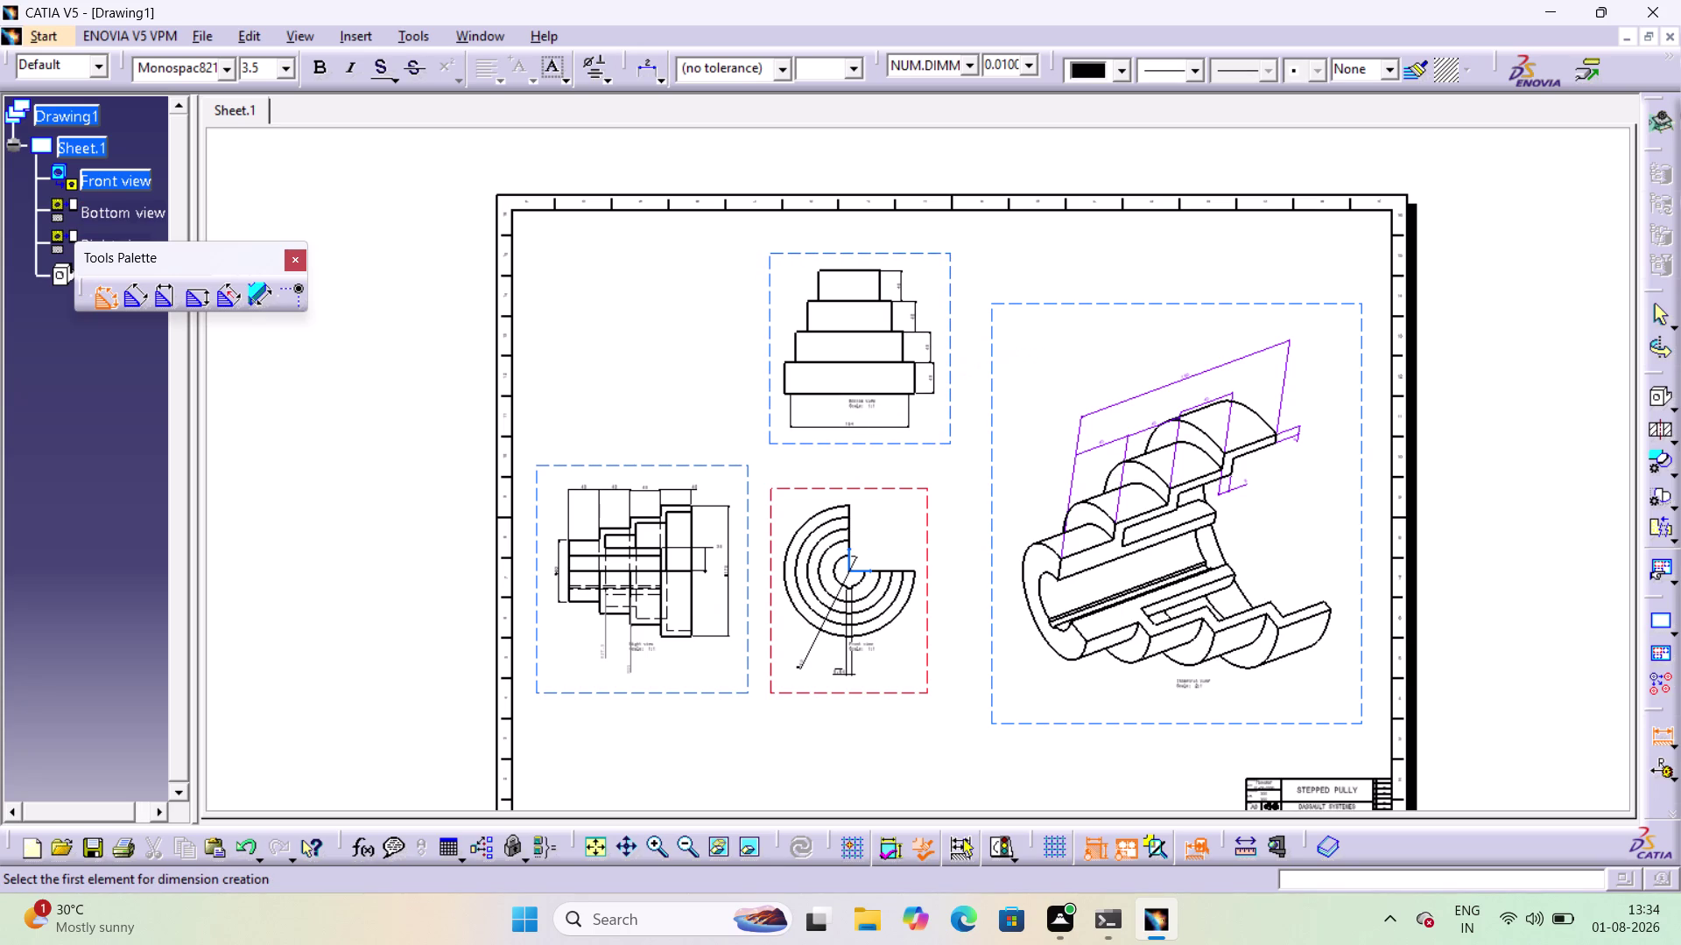
Move to the isometric view and bring up options such as Projected Dimension.
middle_drag(1383, 458, 1389, 408)
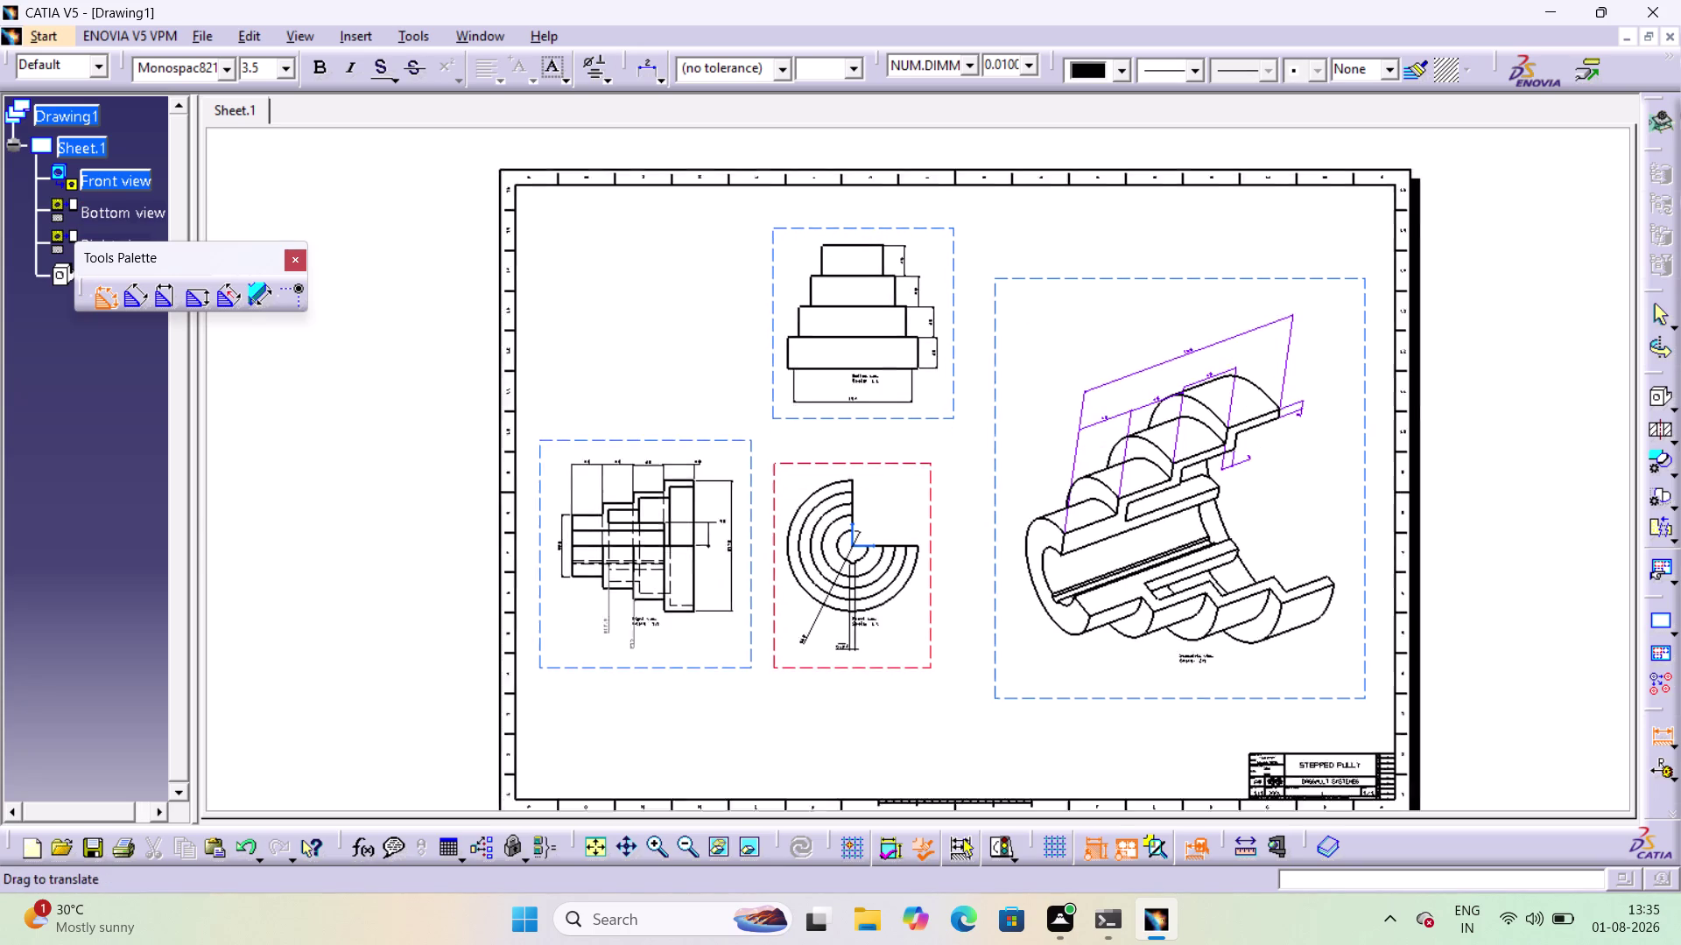
middle_drag(1389, 408, 1370, 331)
middle_click(1370, 331)
middle_drag(1230, 492, 1680, 159)
middle_drag(1498, 353, 1473, 455)
right_click(1320, 420)
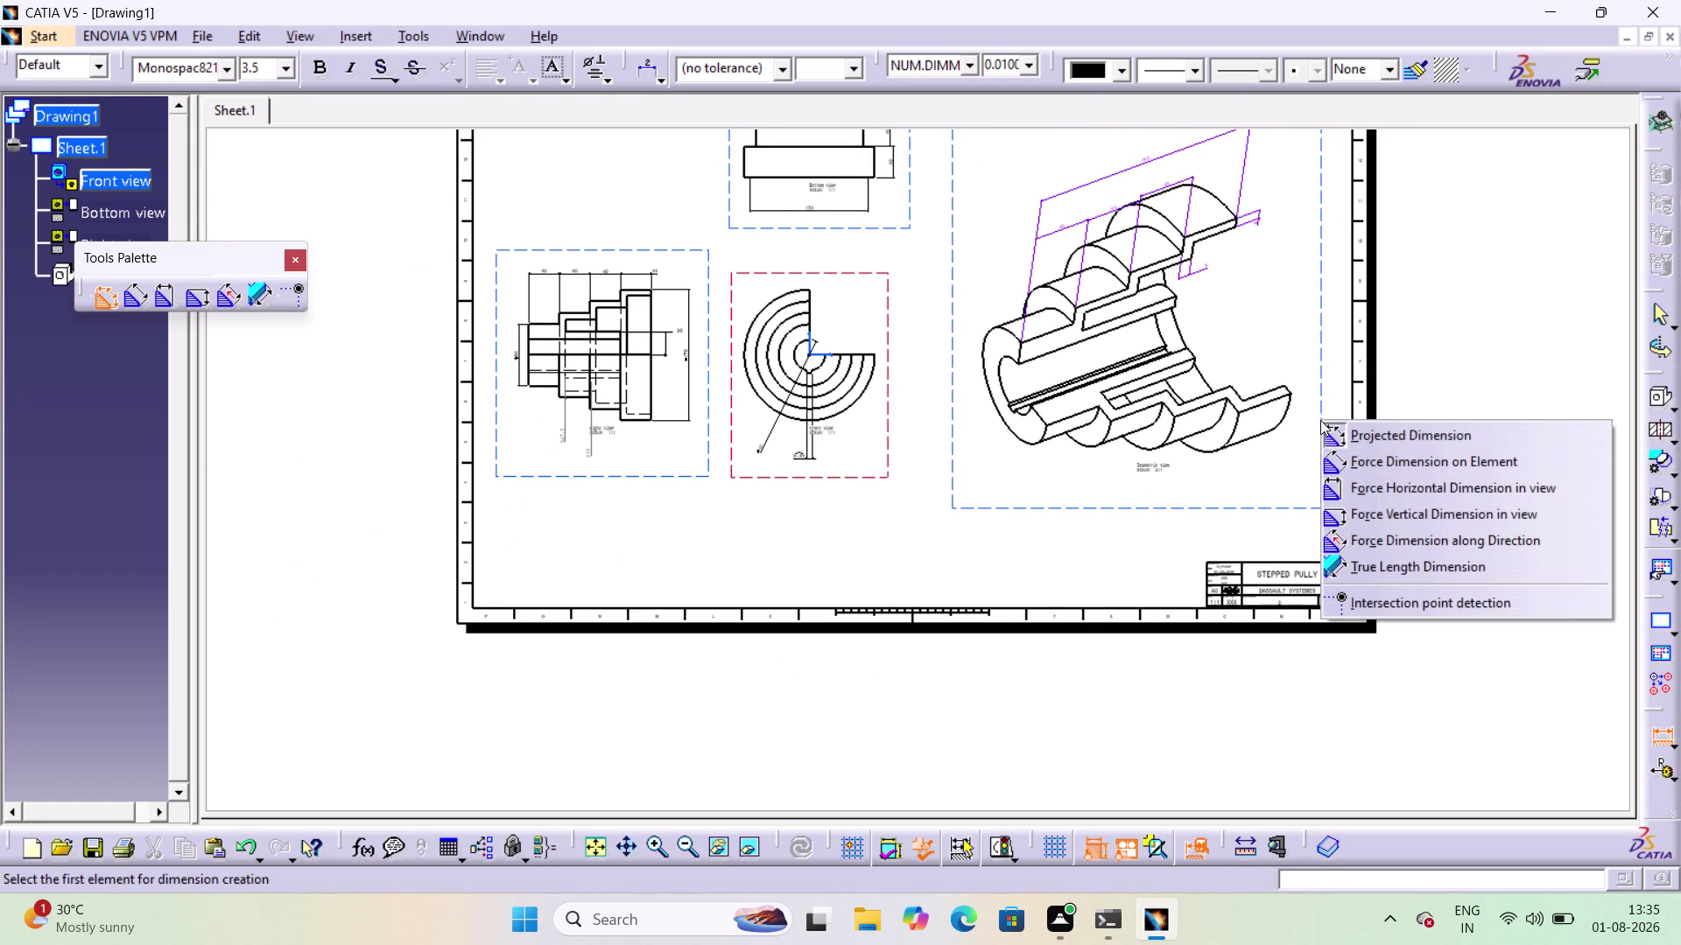
Dismiss the dimension options and exit the dimension command.
click(1490, 280)
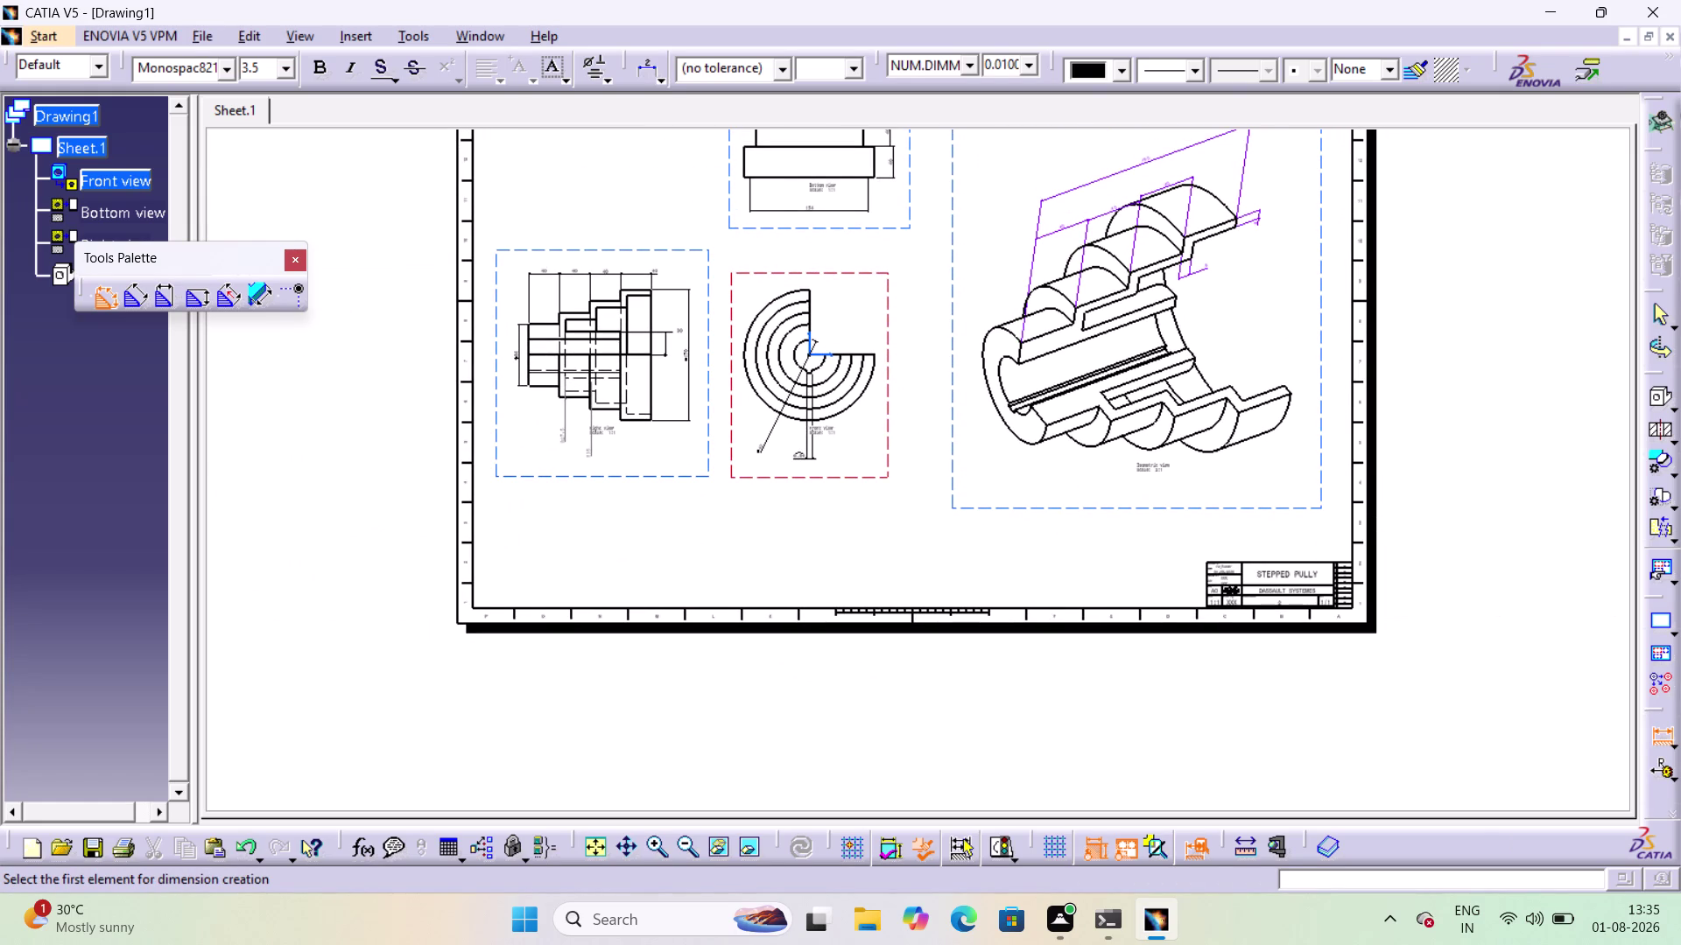
right_click(1319, 434)
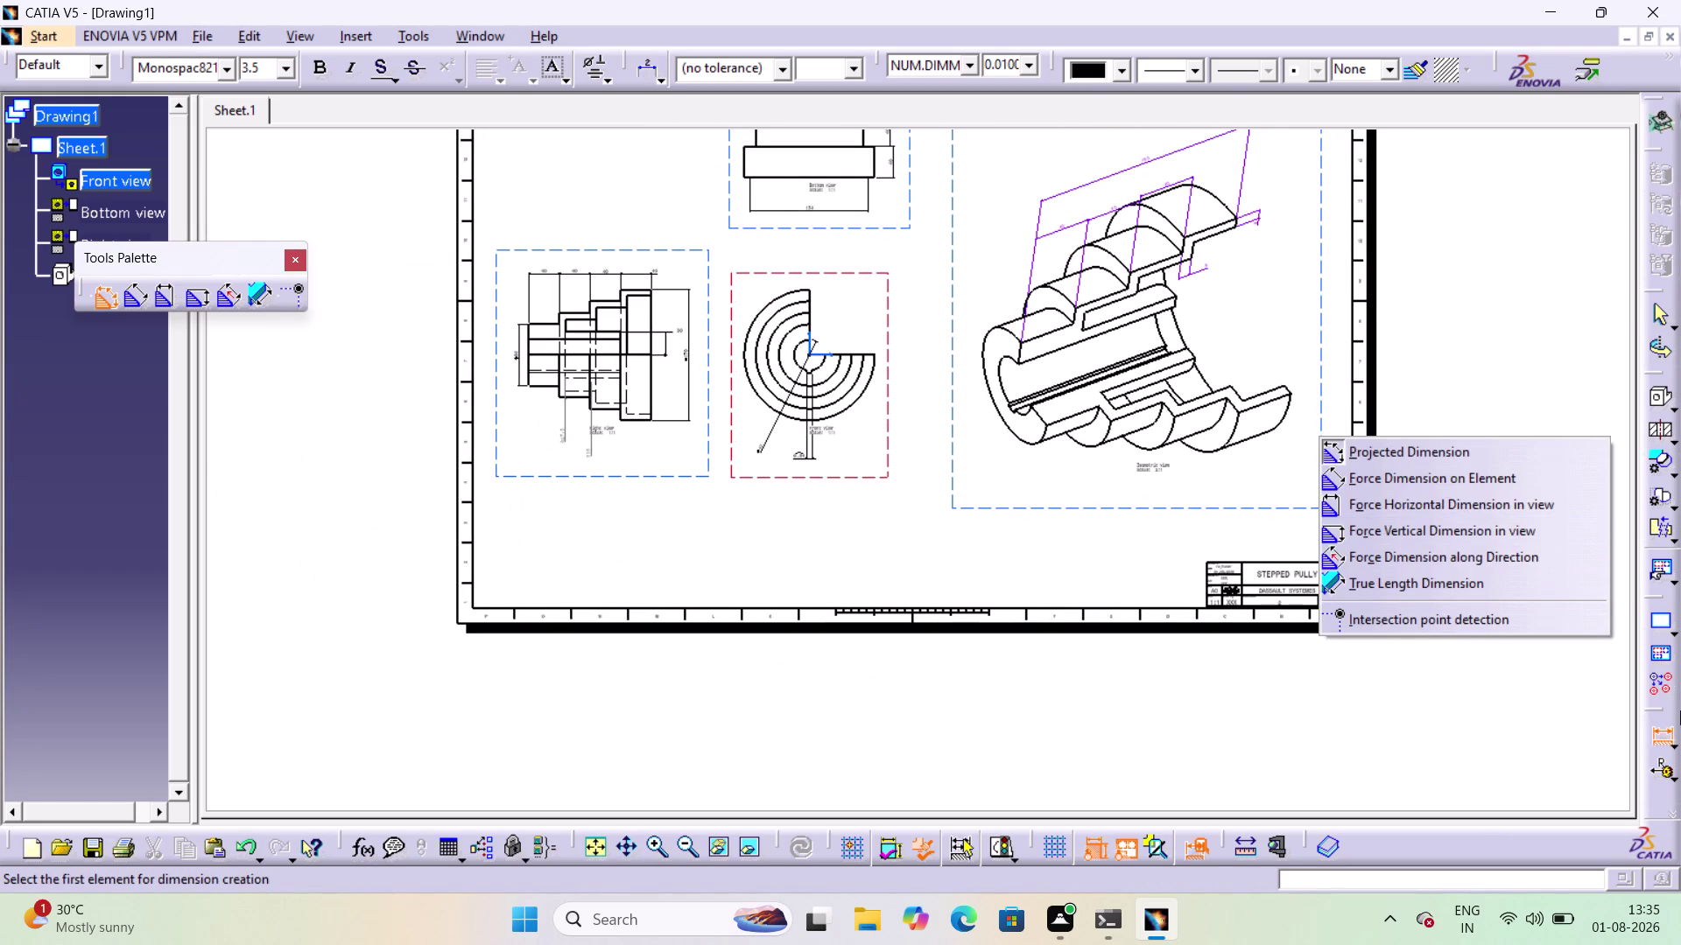
click(1667, 731)
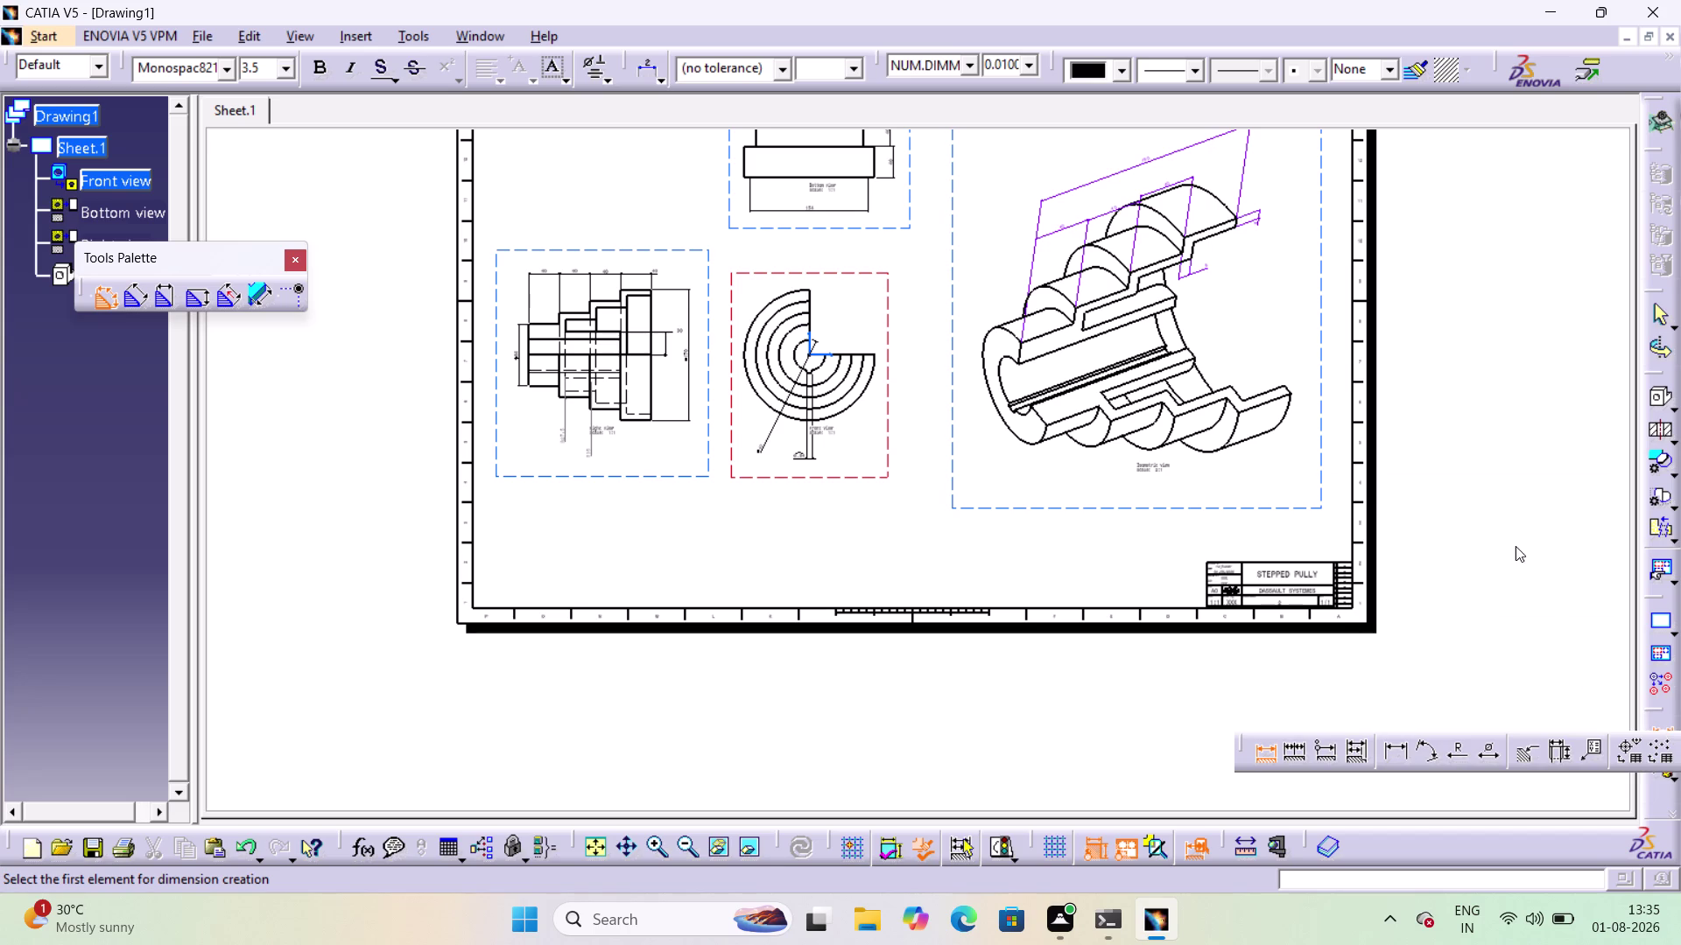
click(1515, 546)
click(1658, 718)
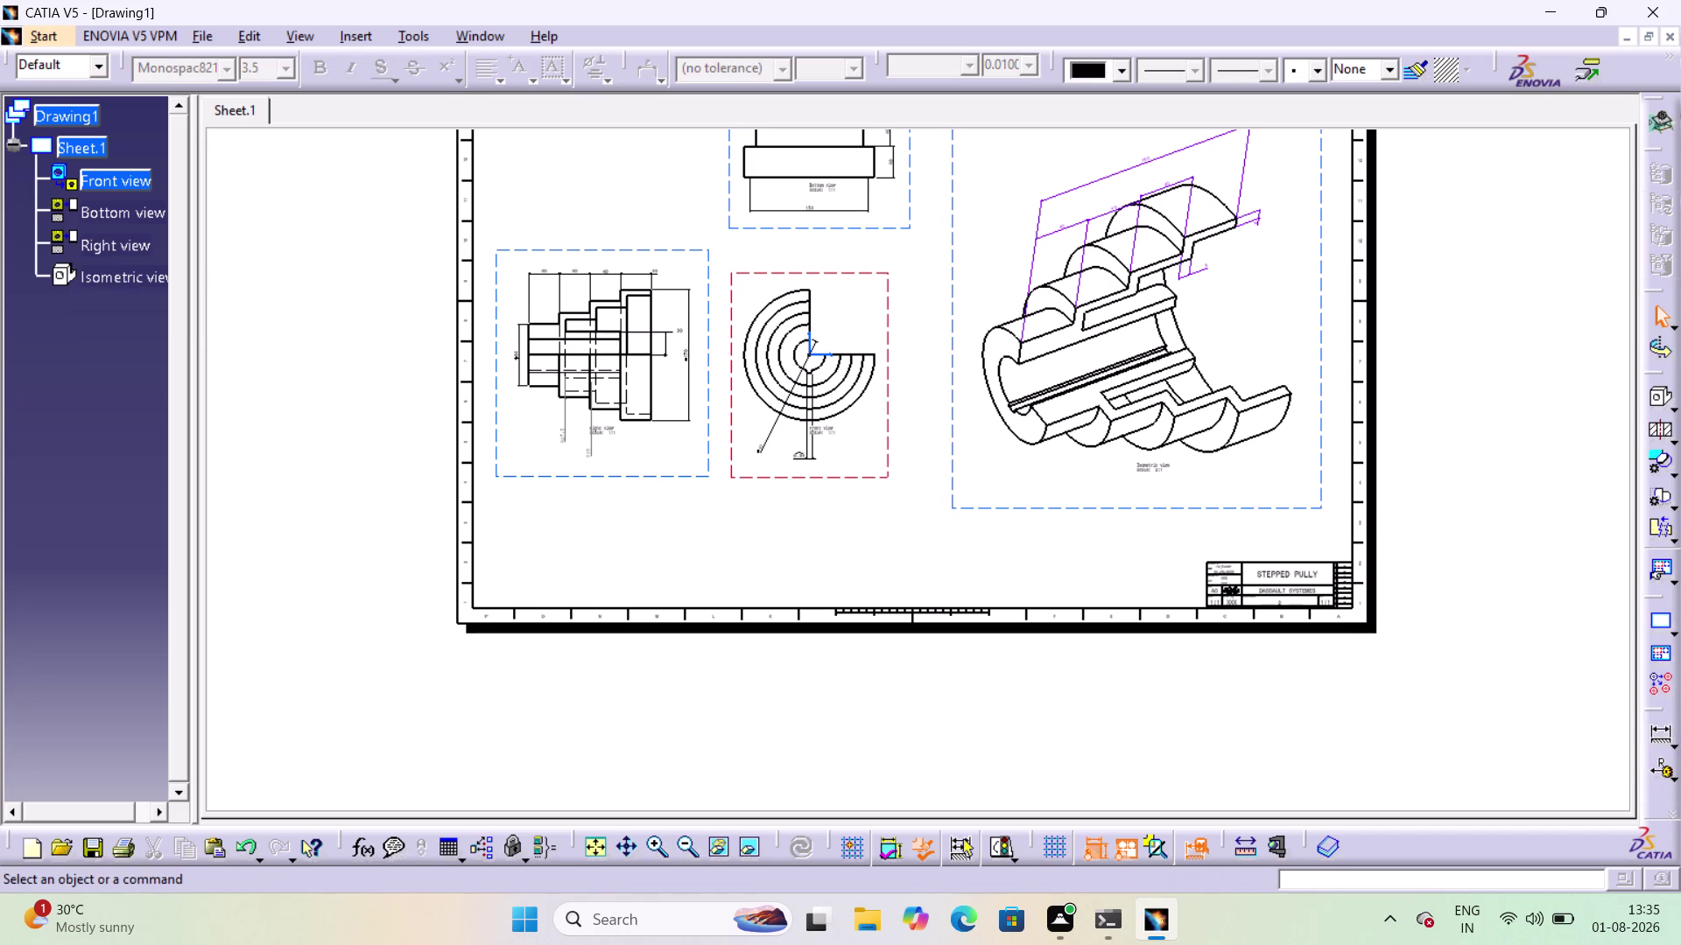
Check the isometric view's options, then zoom in close on the isometric view.
right_click(1324, 478)
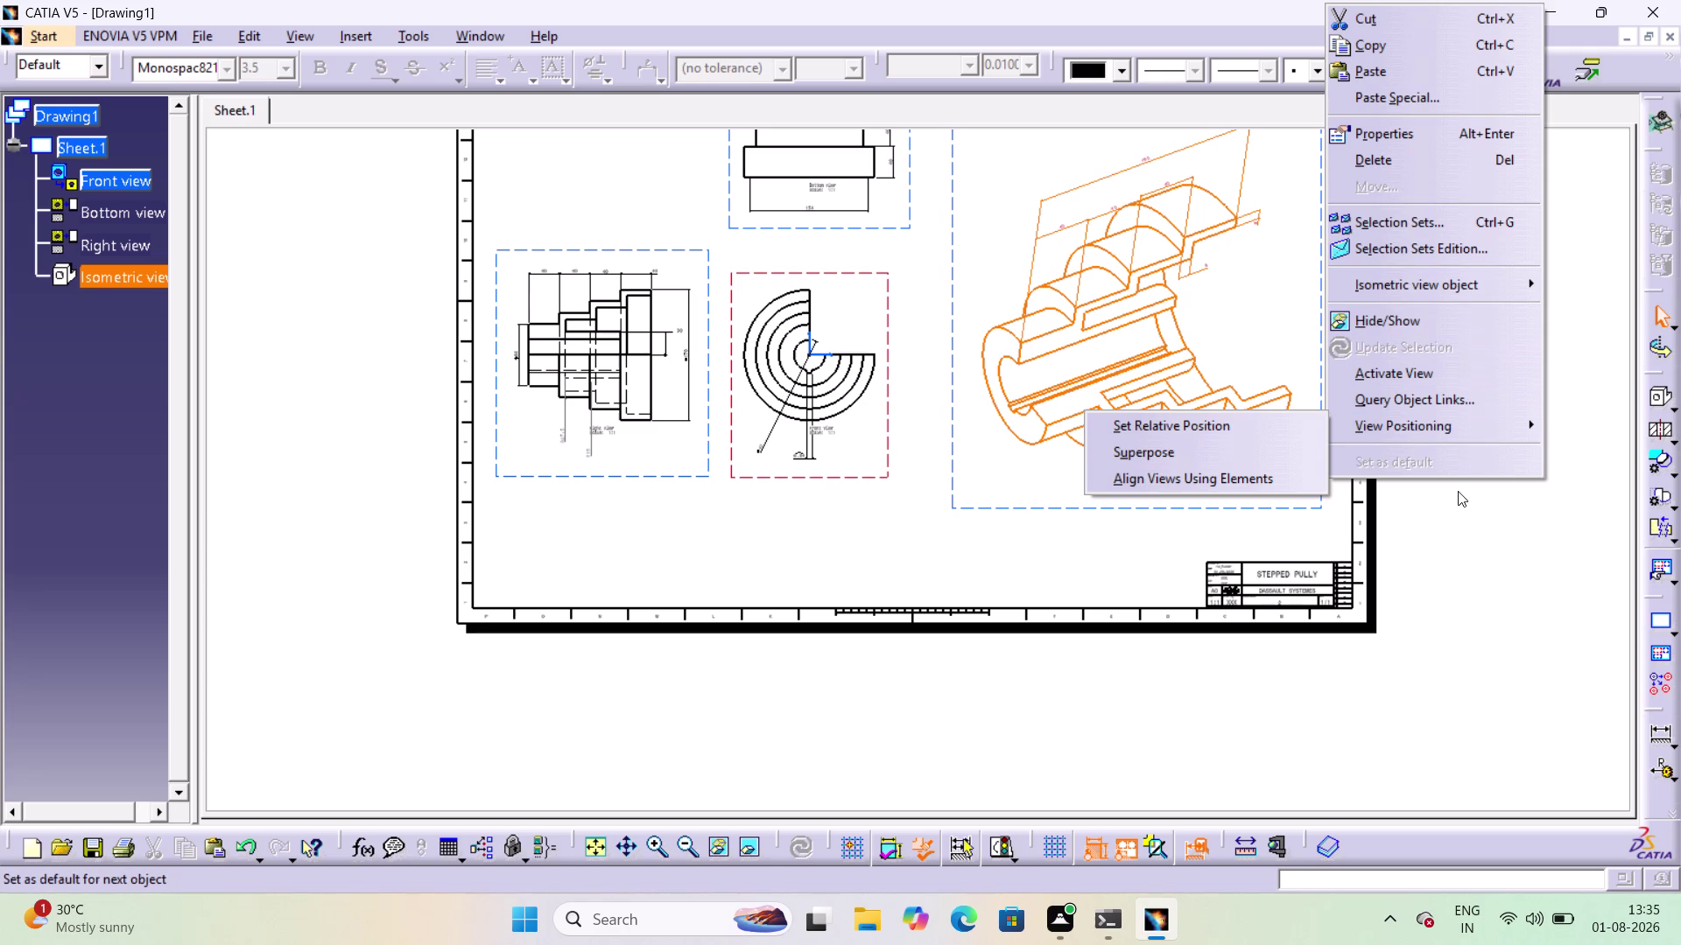
click(1517, 524)
middle_drag(1409, 301, 1415, 497)
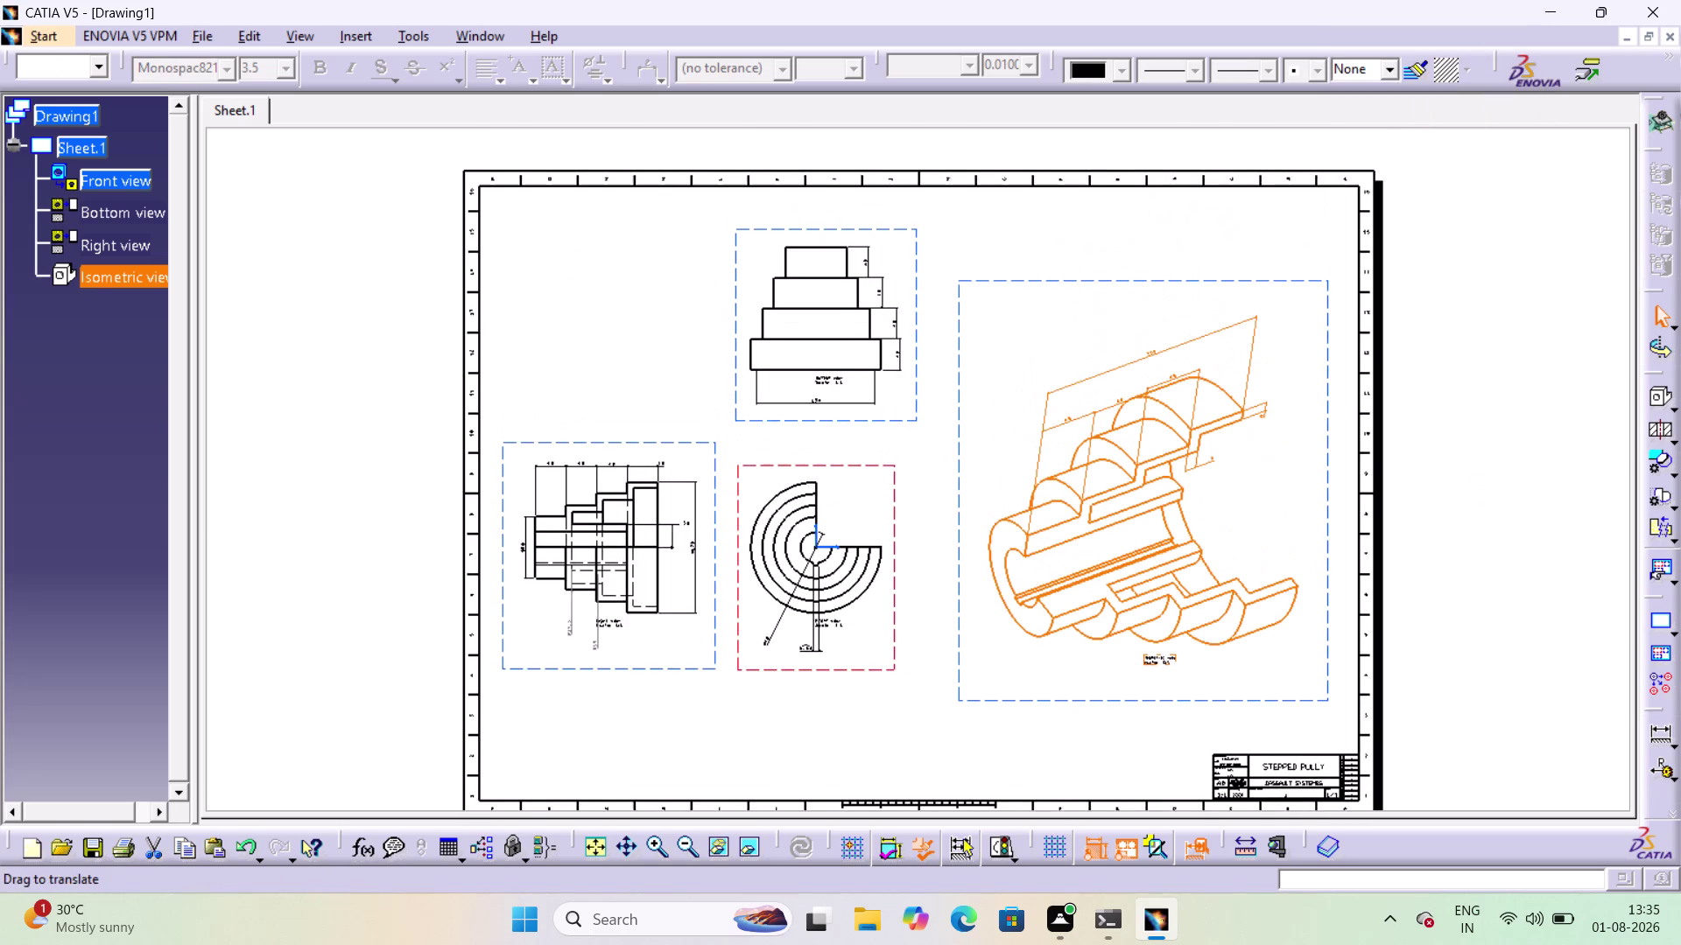
middle_drag(1416, 497, 1414, 481)
middle_click(1414, 473)
middle_drag(1169, 498, 1518, 463)
click(1428, 453)
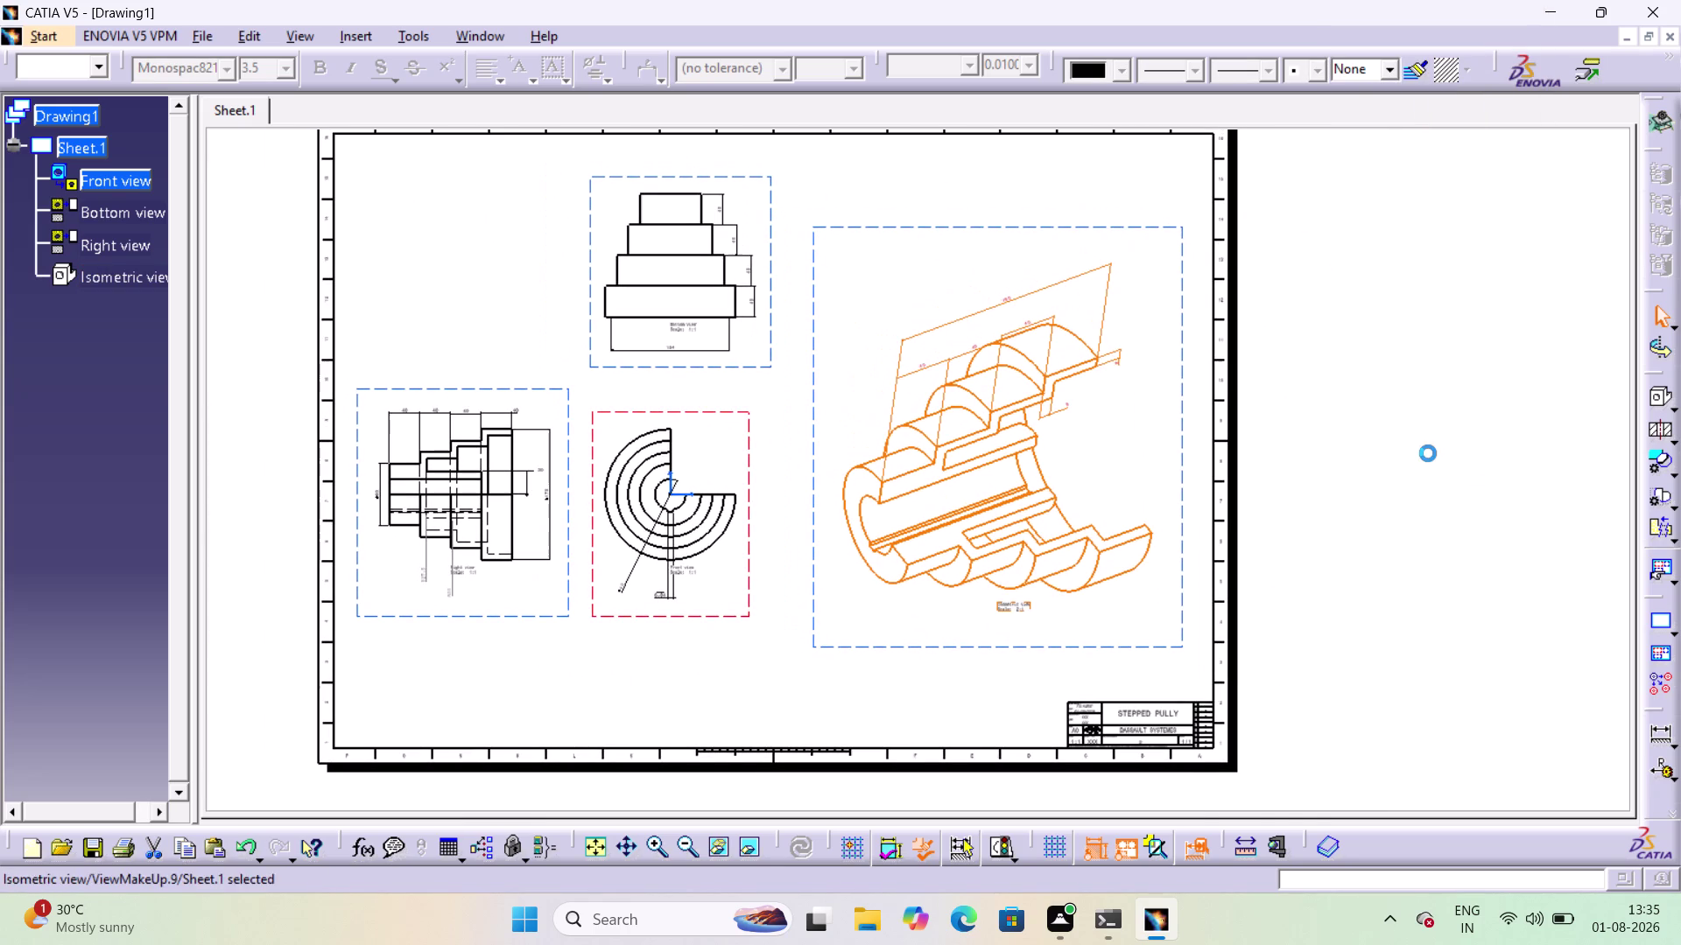
middle_drag(1392, 480, 1517, 488)
middle_click(1517, 488)
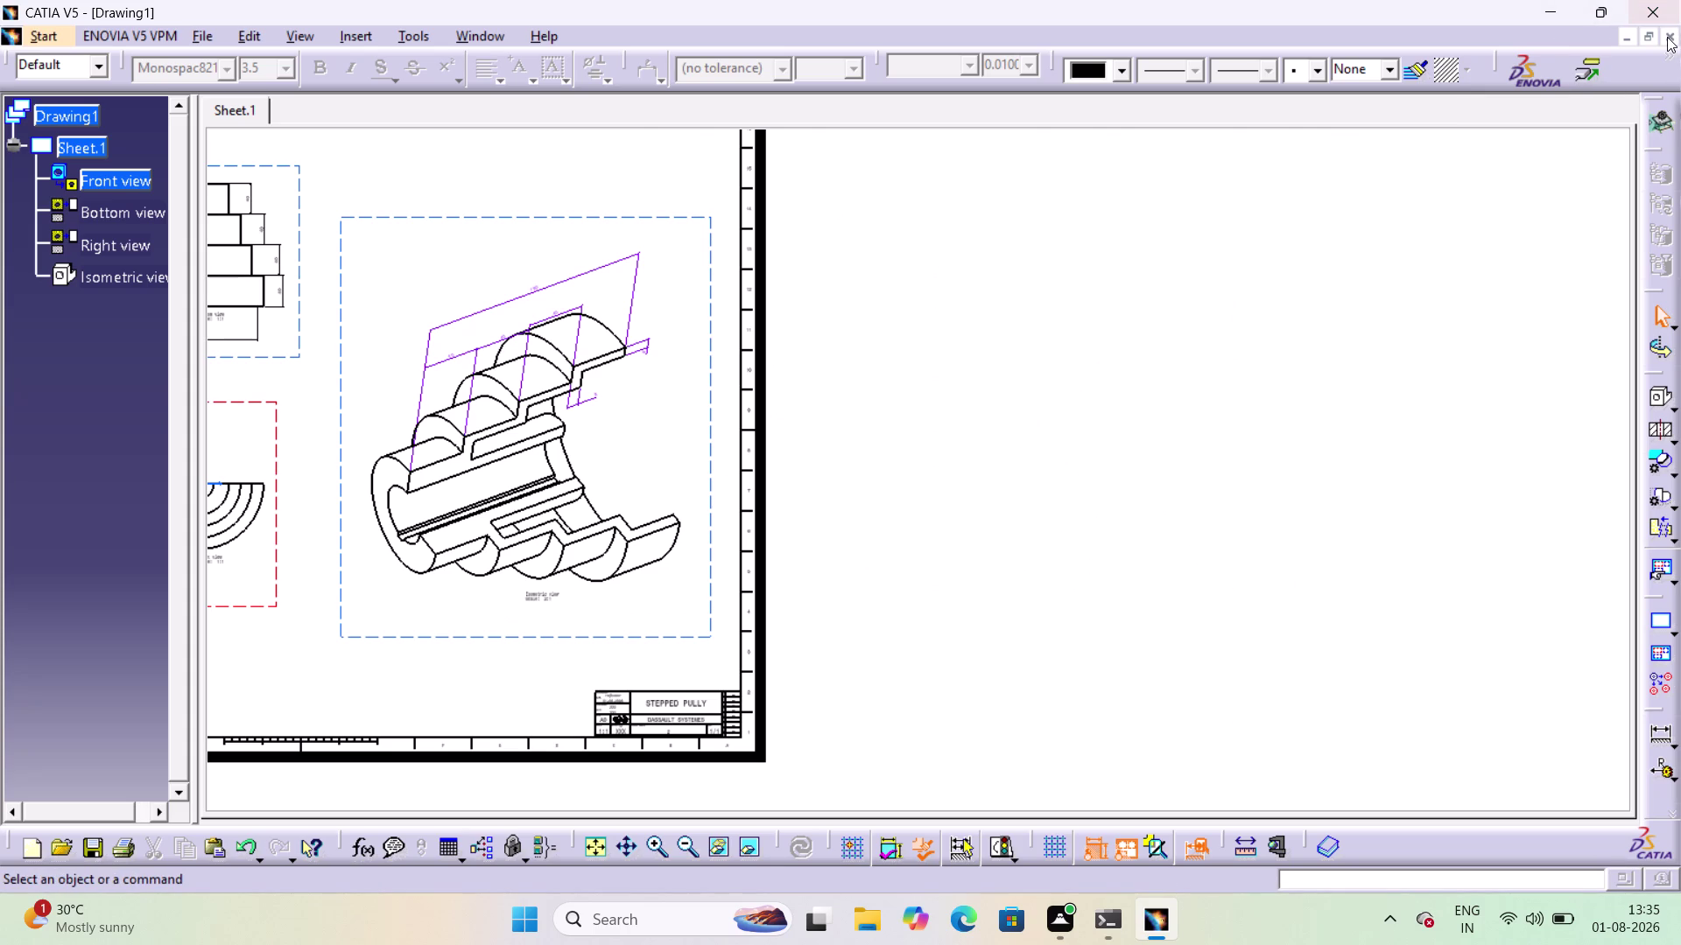
click(195, 37)
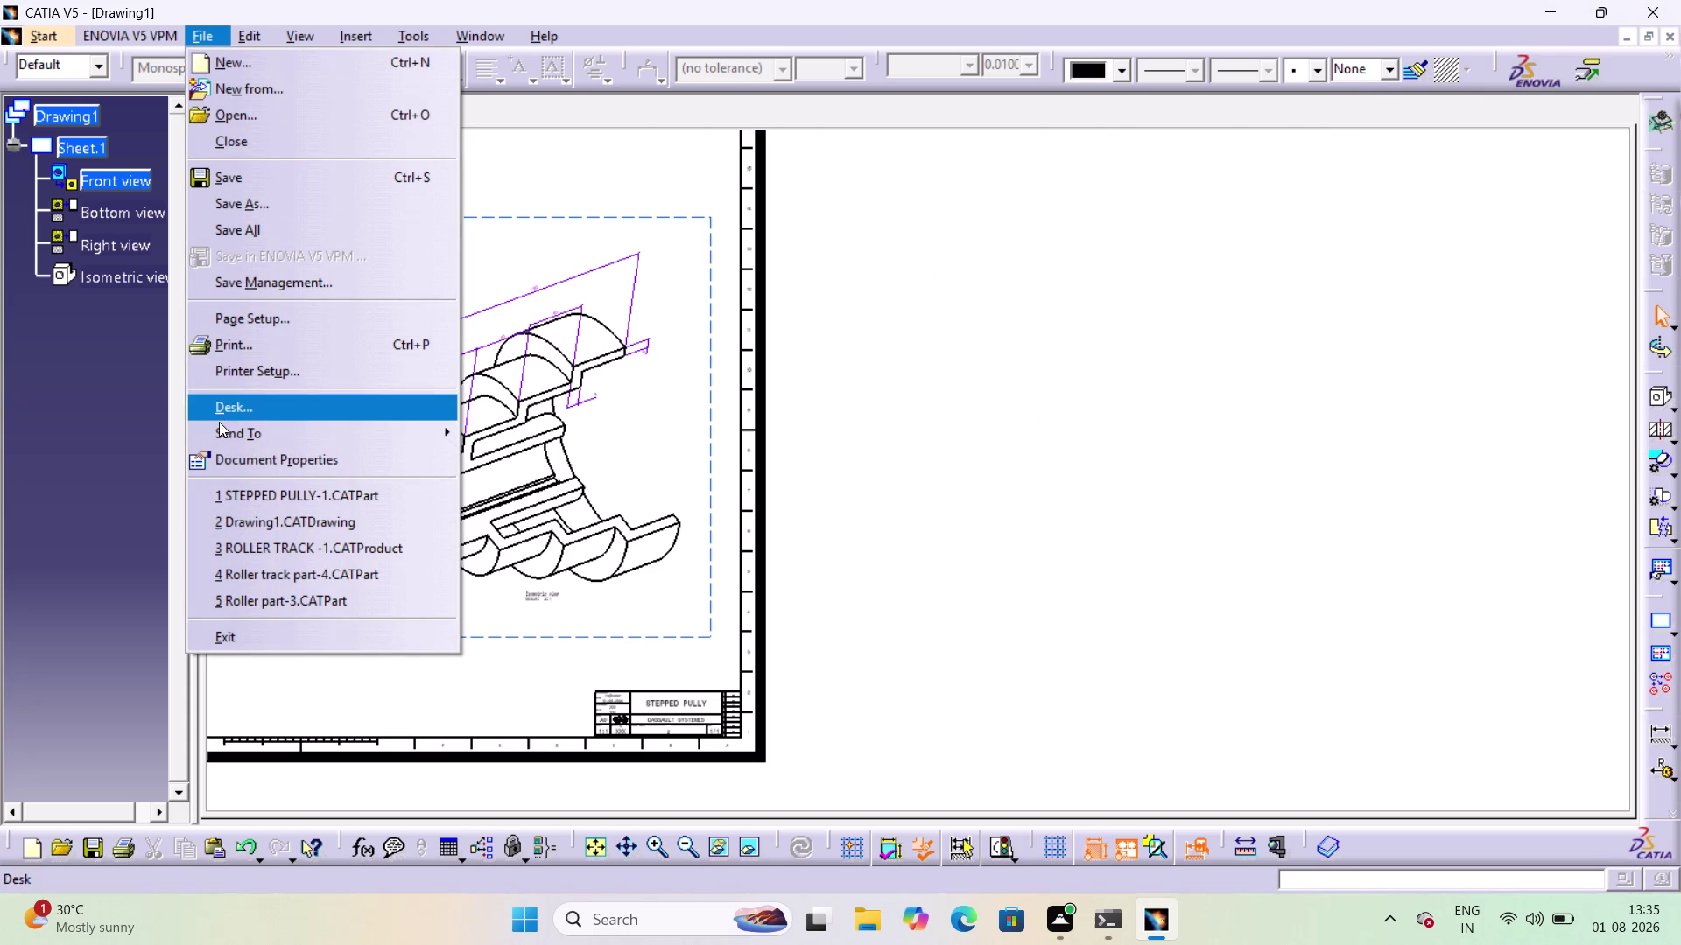
Save the drawing under the name 'STEPPED PULLY DRAFTING' with Save As.
click(320, 199)
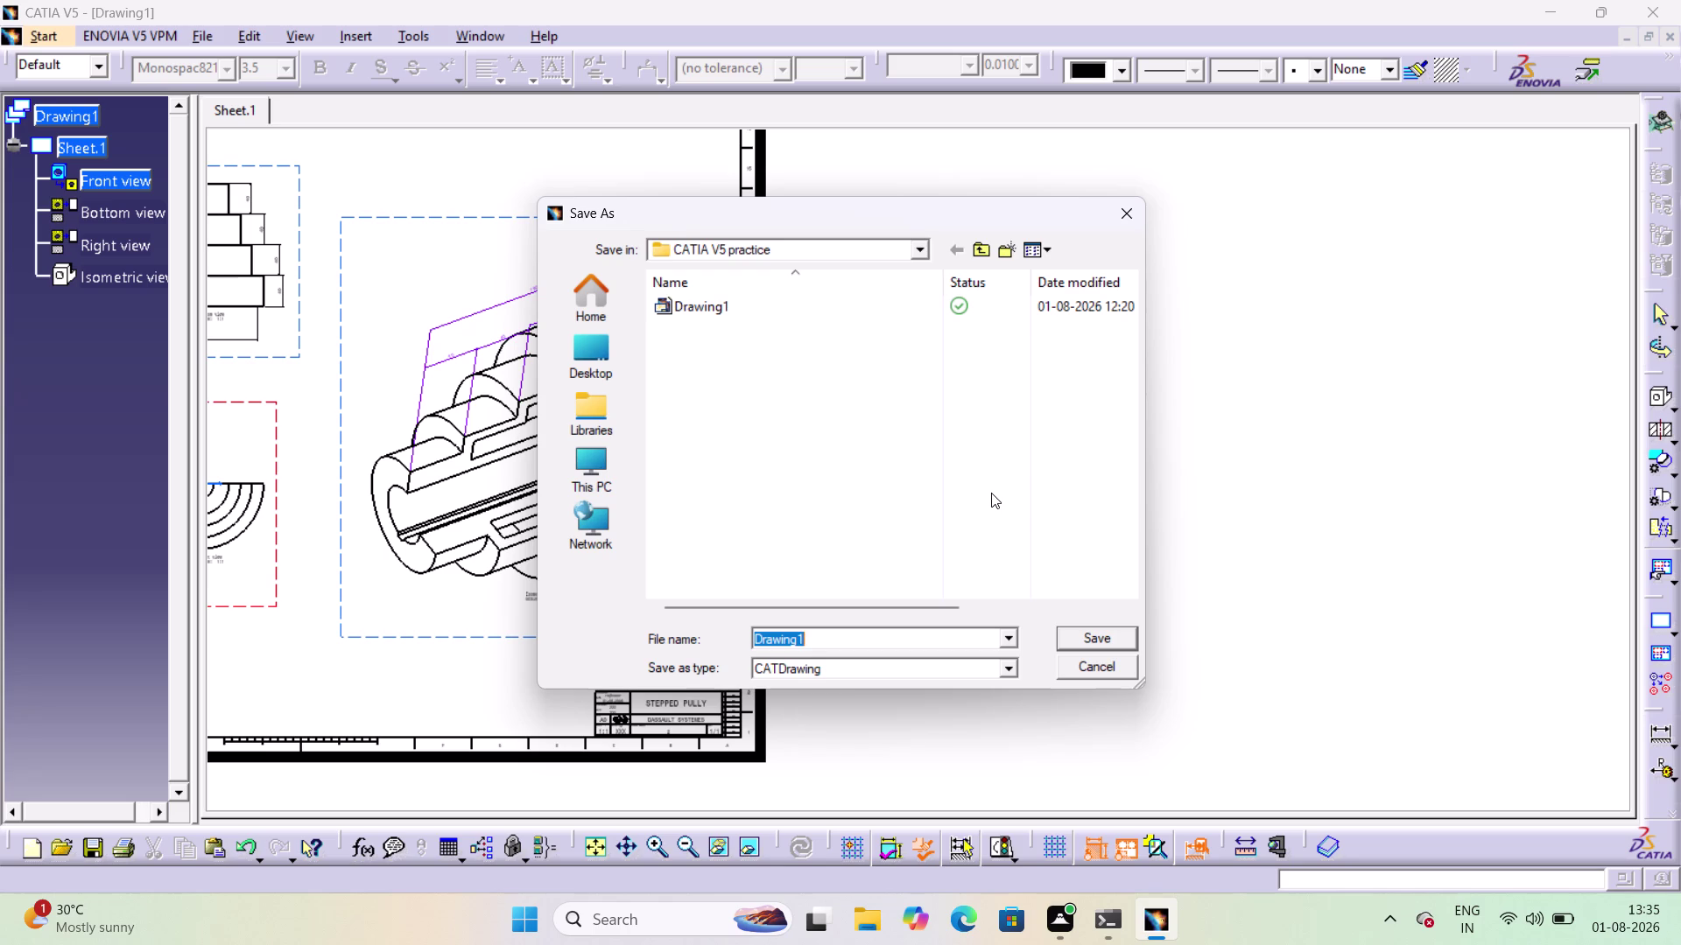
key(BackSpace)
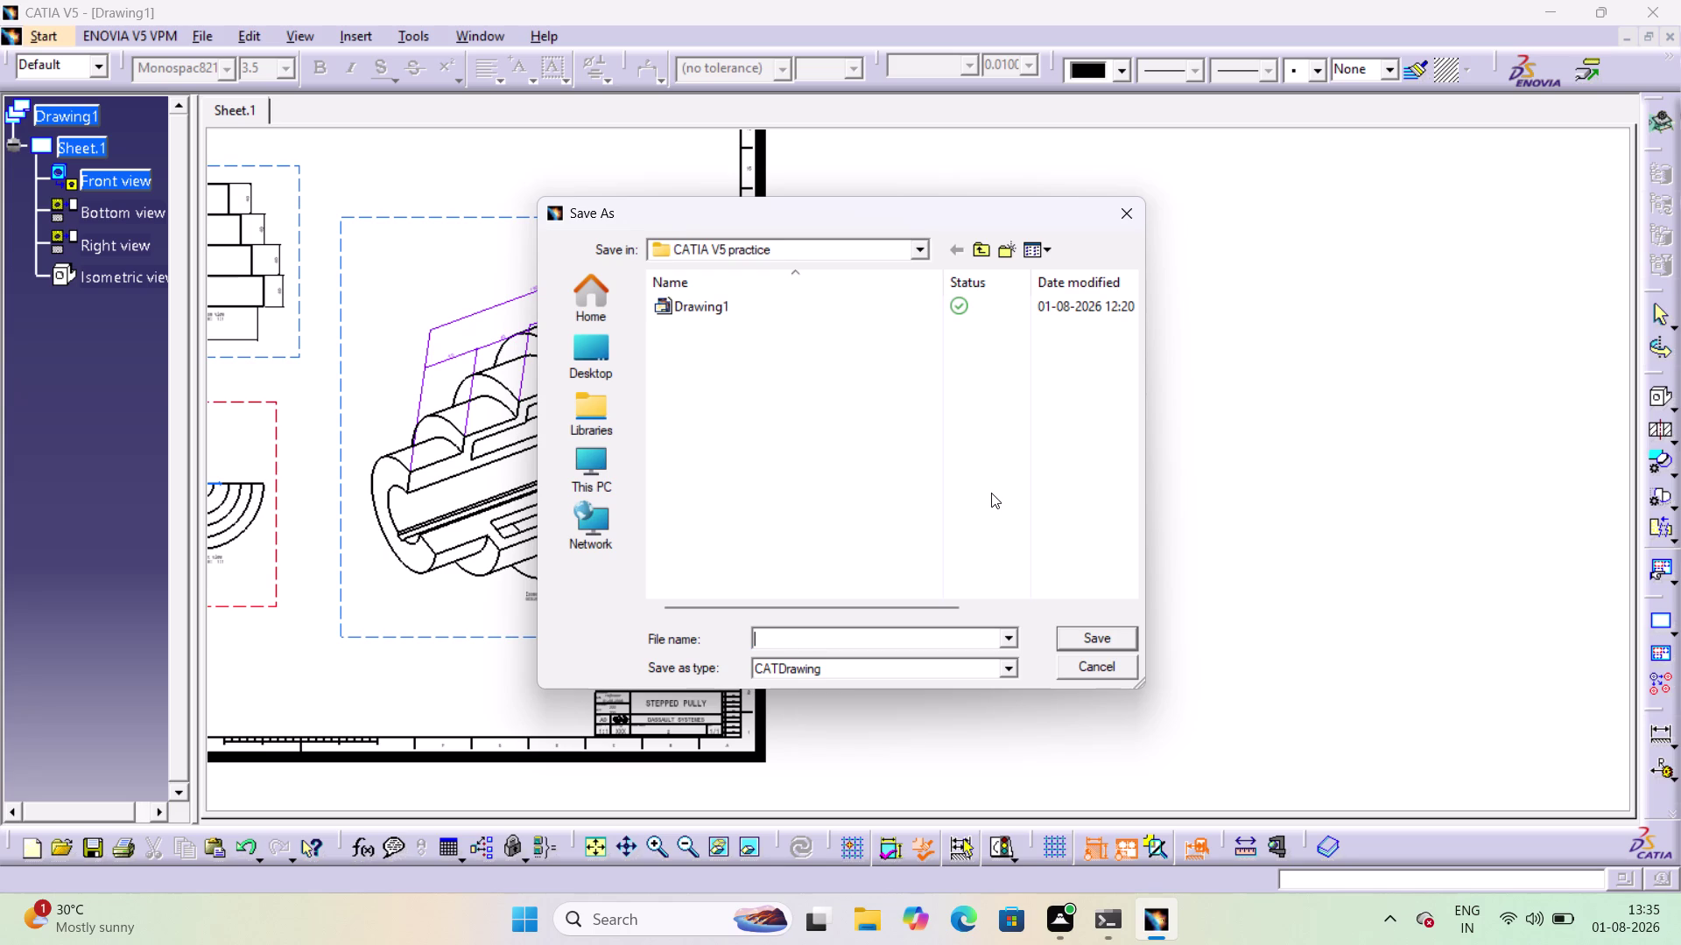
text(S)
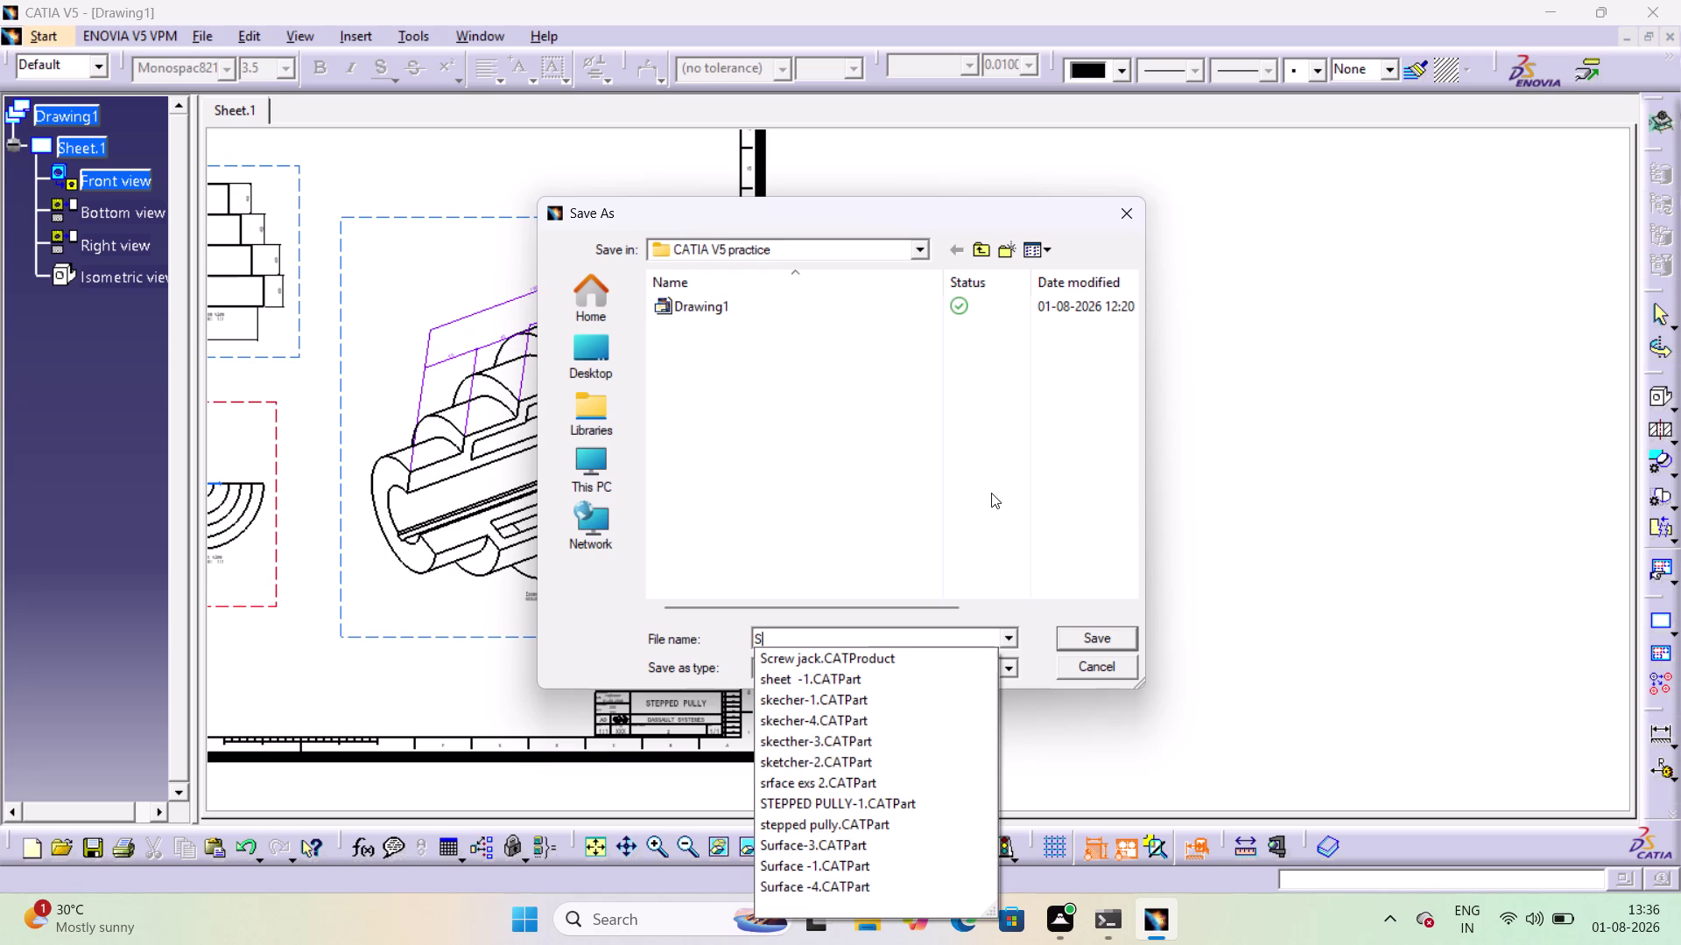
text(TE)
text(PPD)
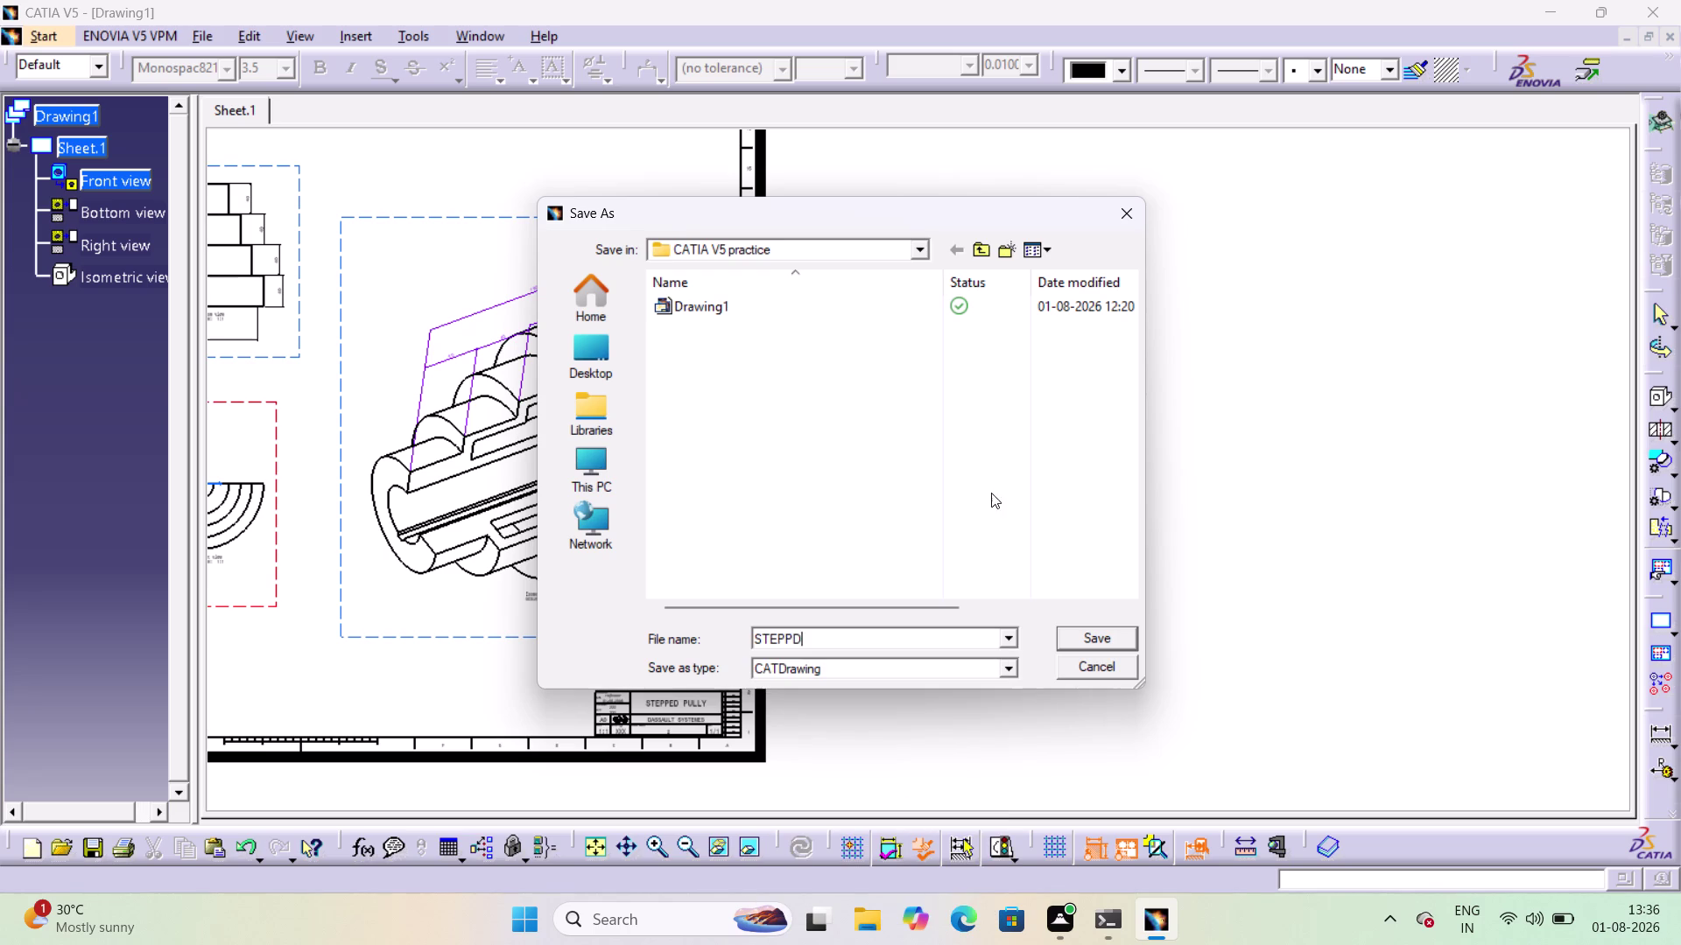
text(E)
key(BackSpace)
key(BackSpace)
text(ED)
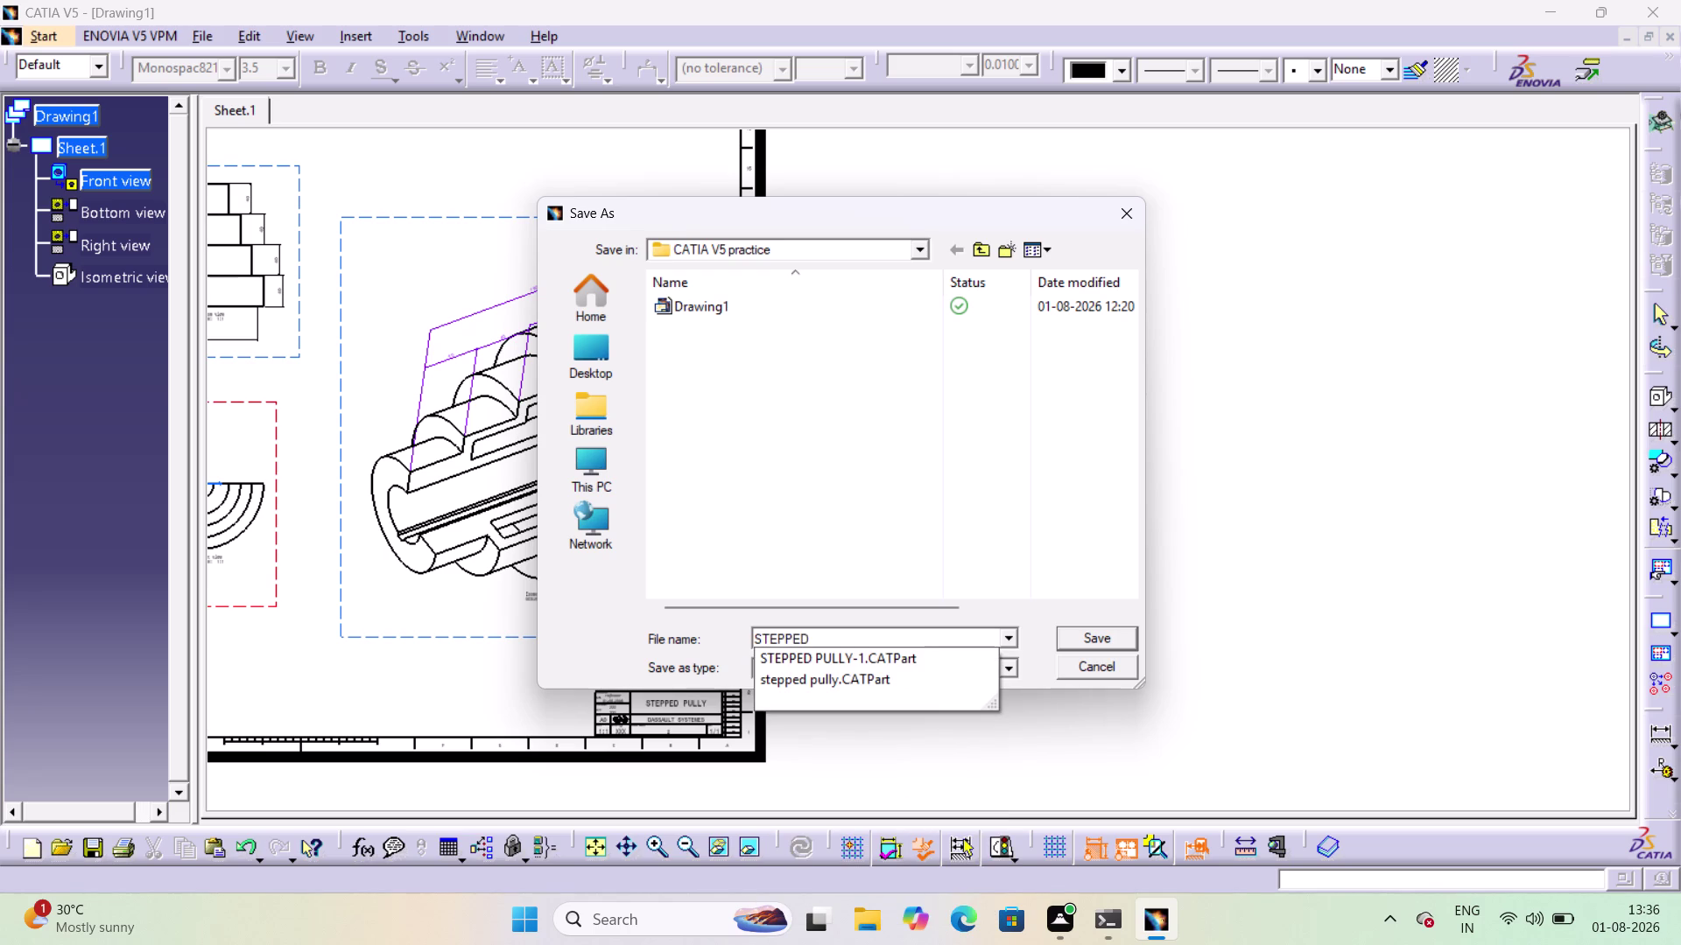
key(space)
text(PULL)
key(y)
key(space)
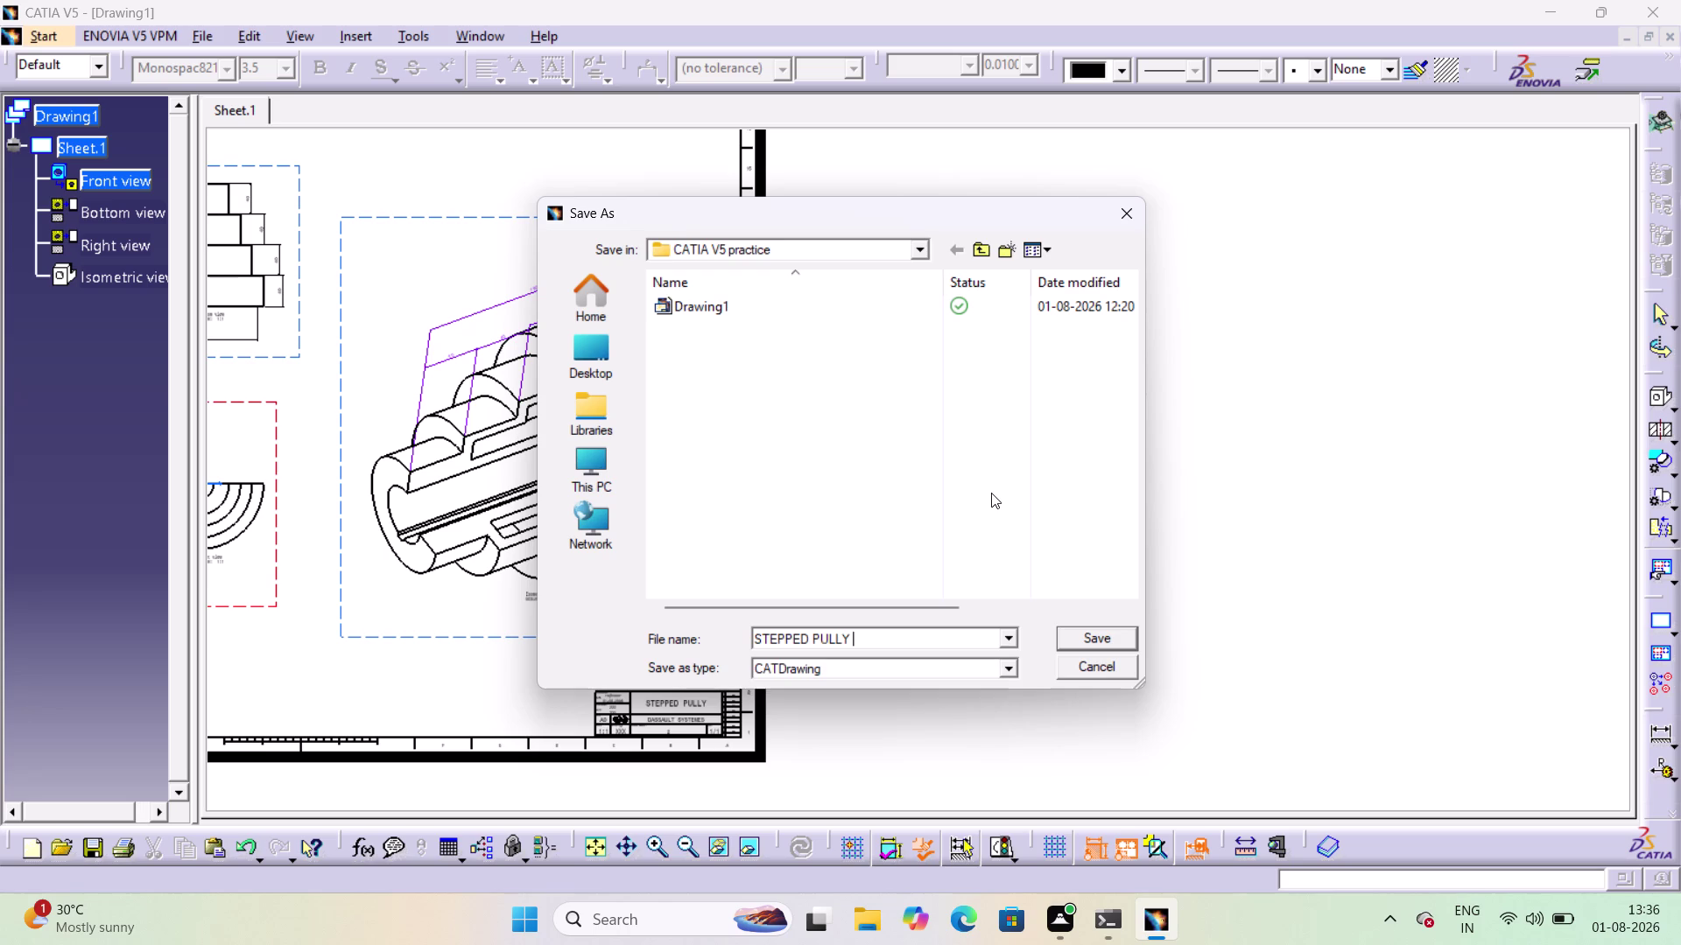
text(DRA)
text(FTING)
click(1091, 640)
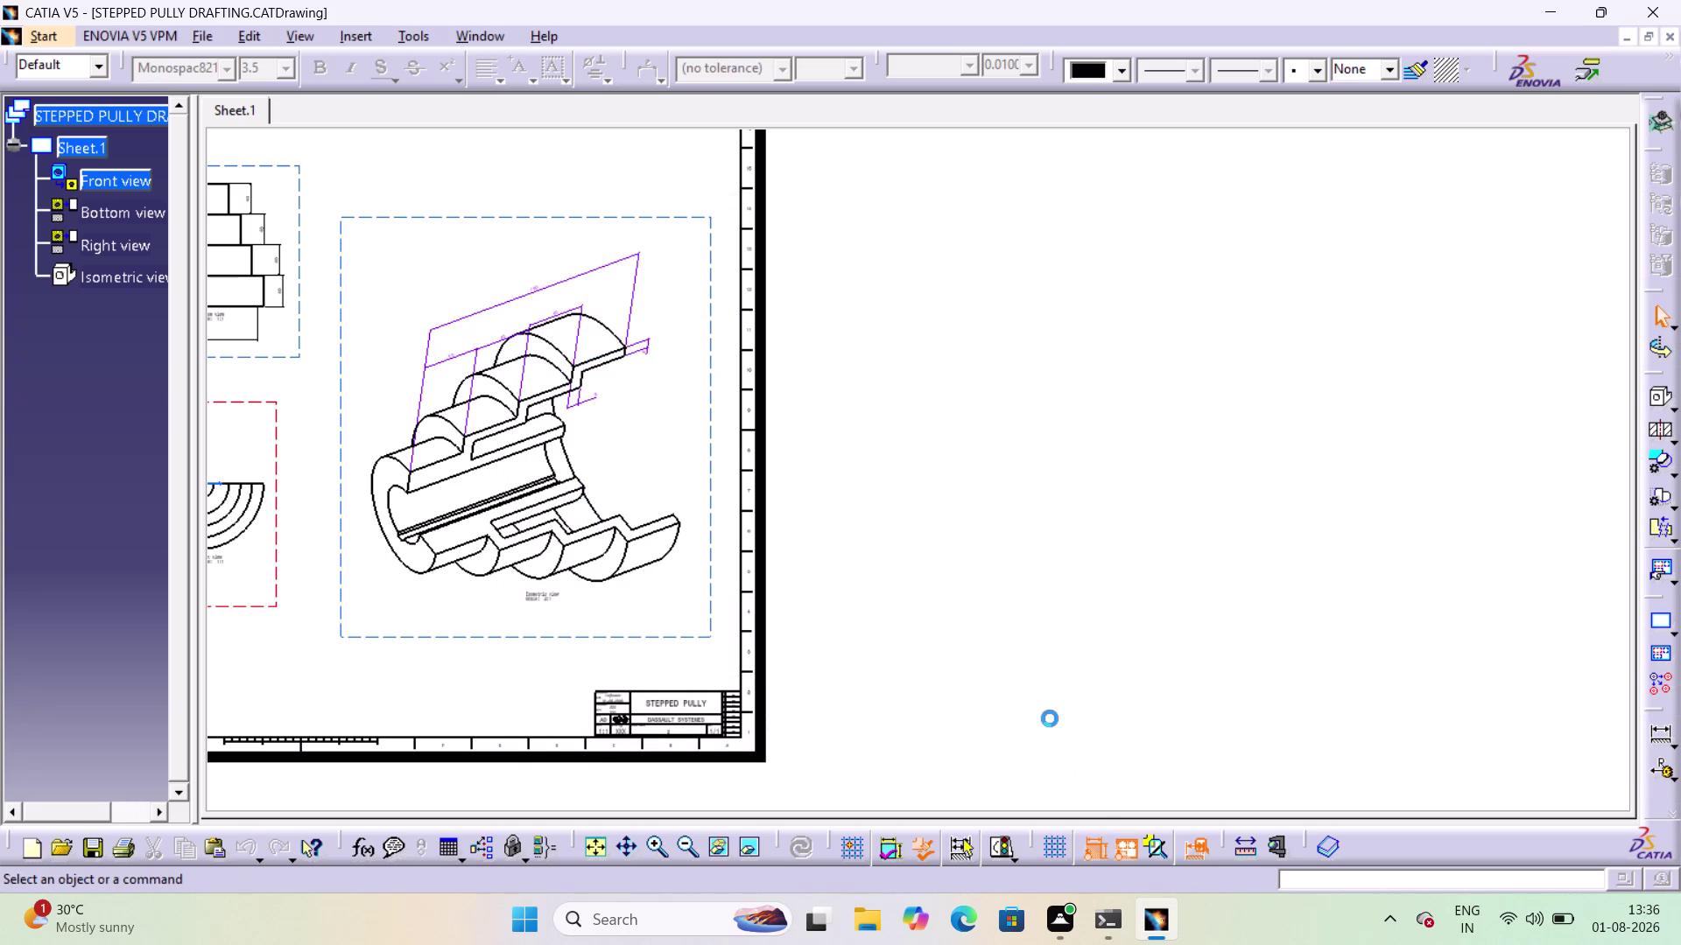
triple_click(694, 839)
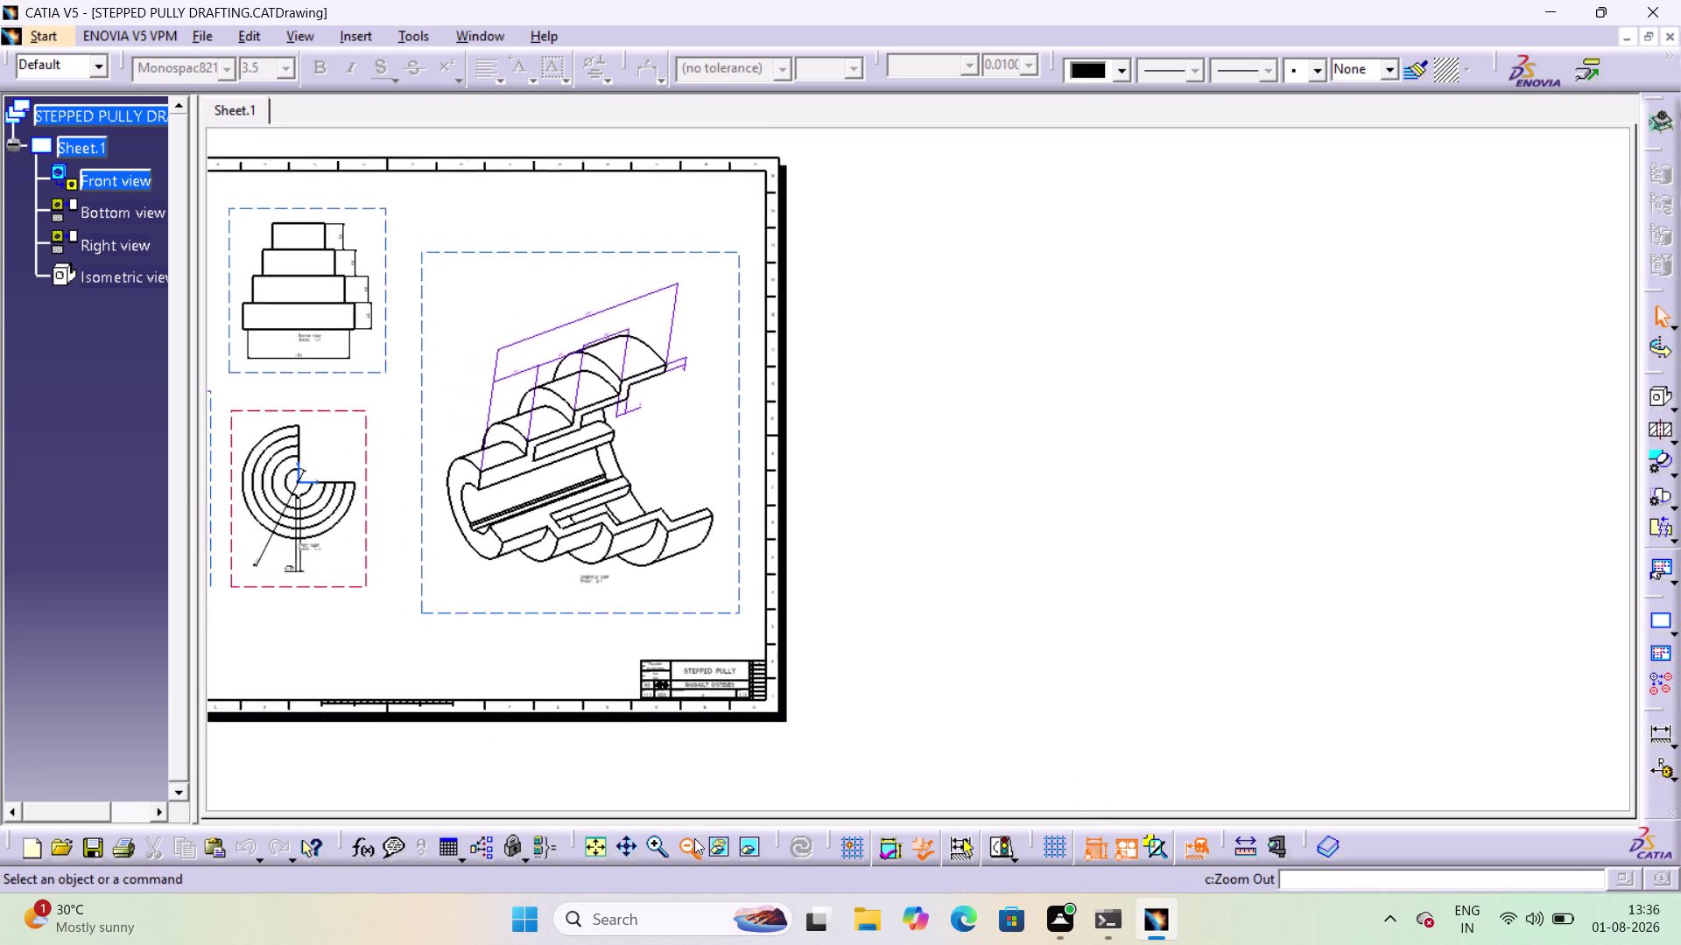
click(694, 839)
click(688, 837)
middle_drag(669, 302, 1002, 365)
middle_click(969, 342)
middle_drag(958, 337, 861, 307)
middle_drag(934, 478, 982, 291)
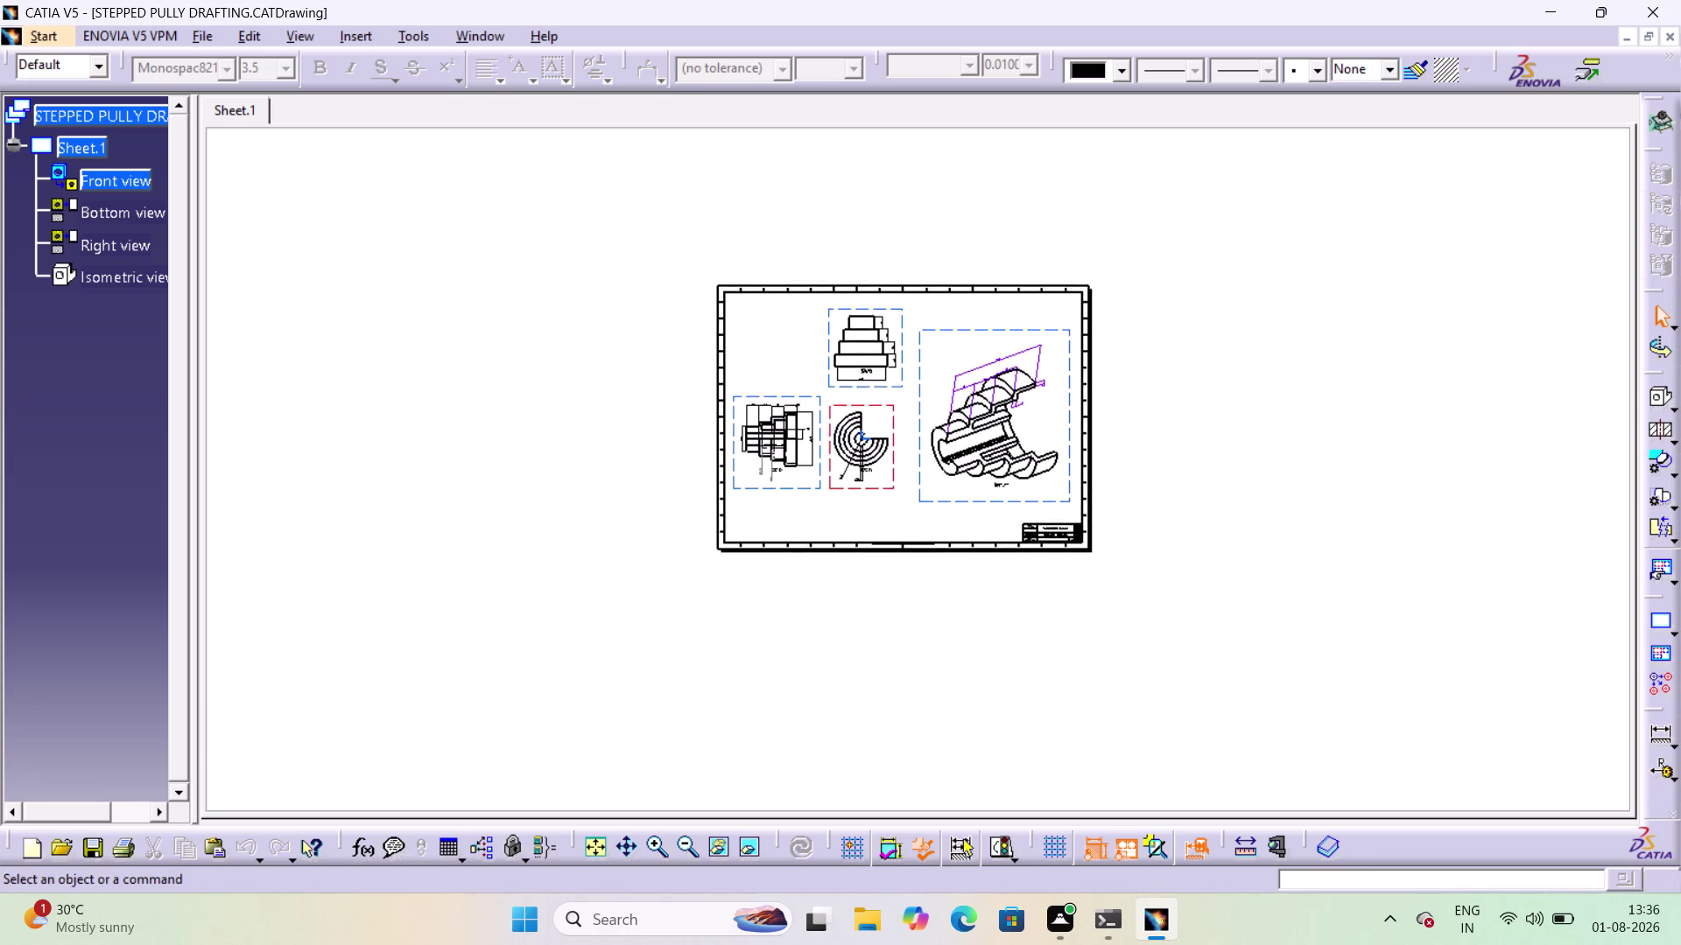
middle_drag(982, 291, 982, 270)
triple_click(655, 851)
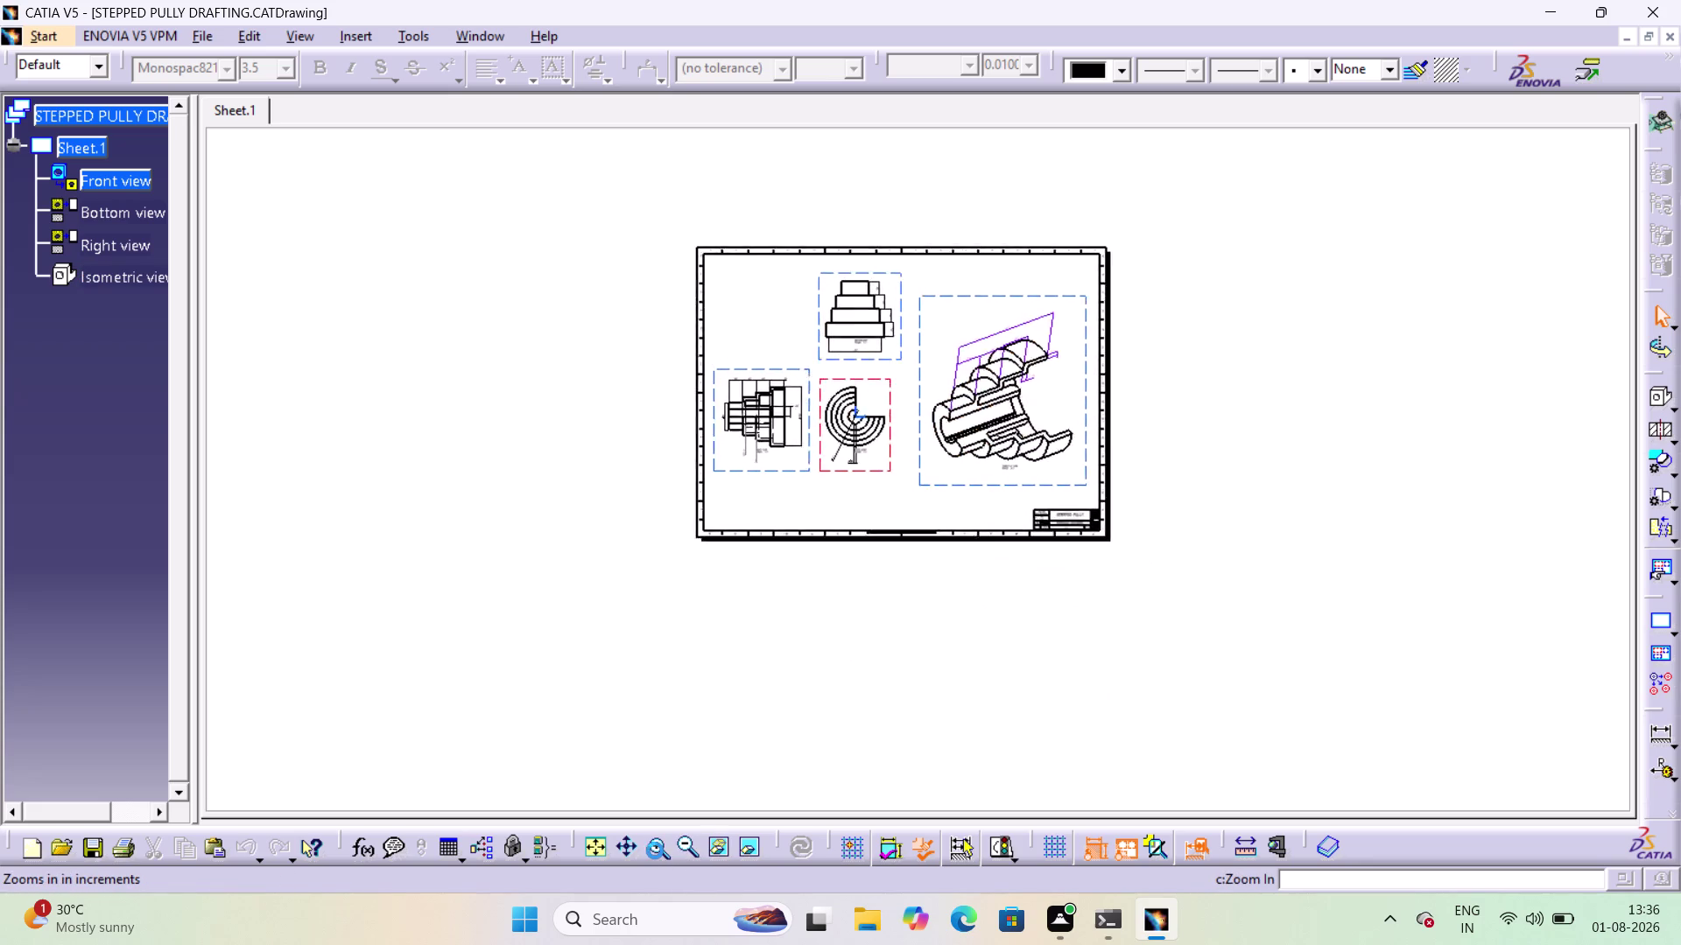
double_click(655, 851)
middle_drag(969, 269, 936, 366)
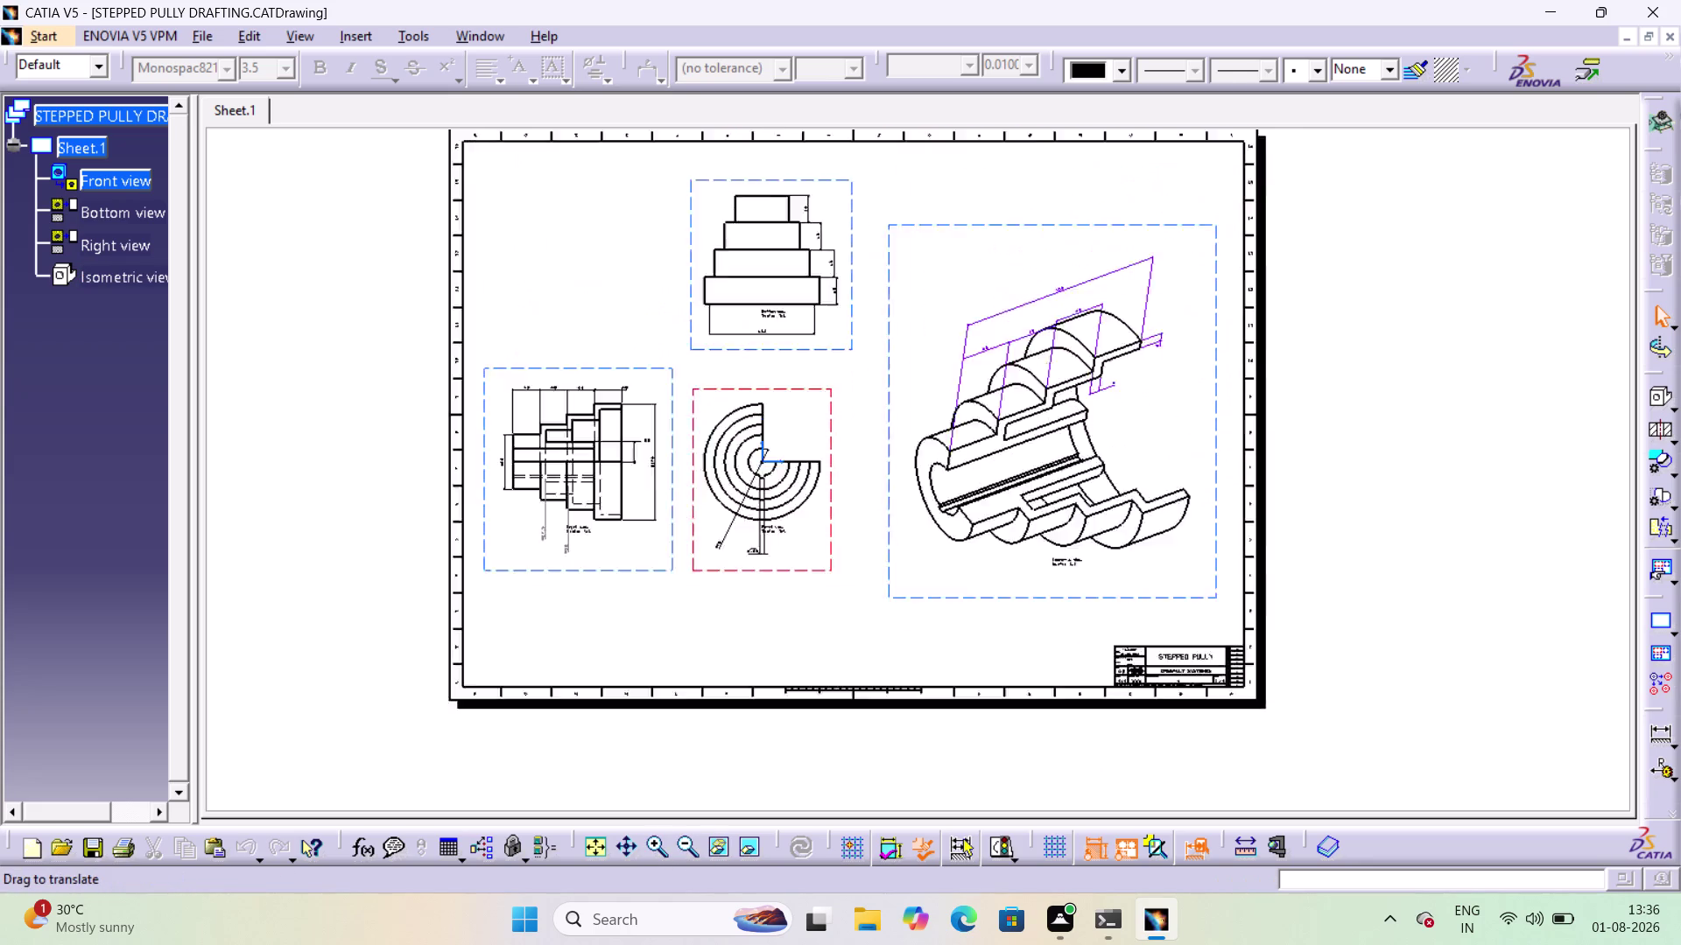
middle_drag(937, 366, 974, 412)
scroll(up, 3)
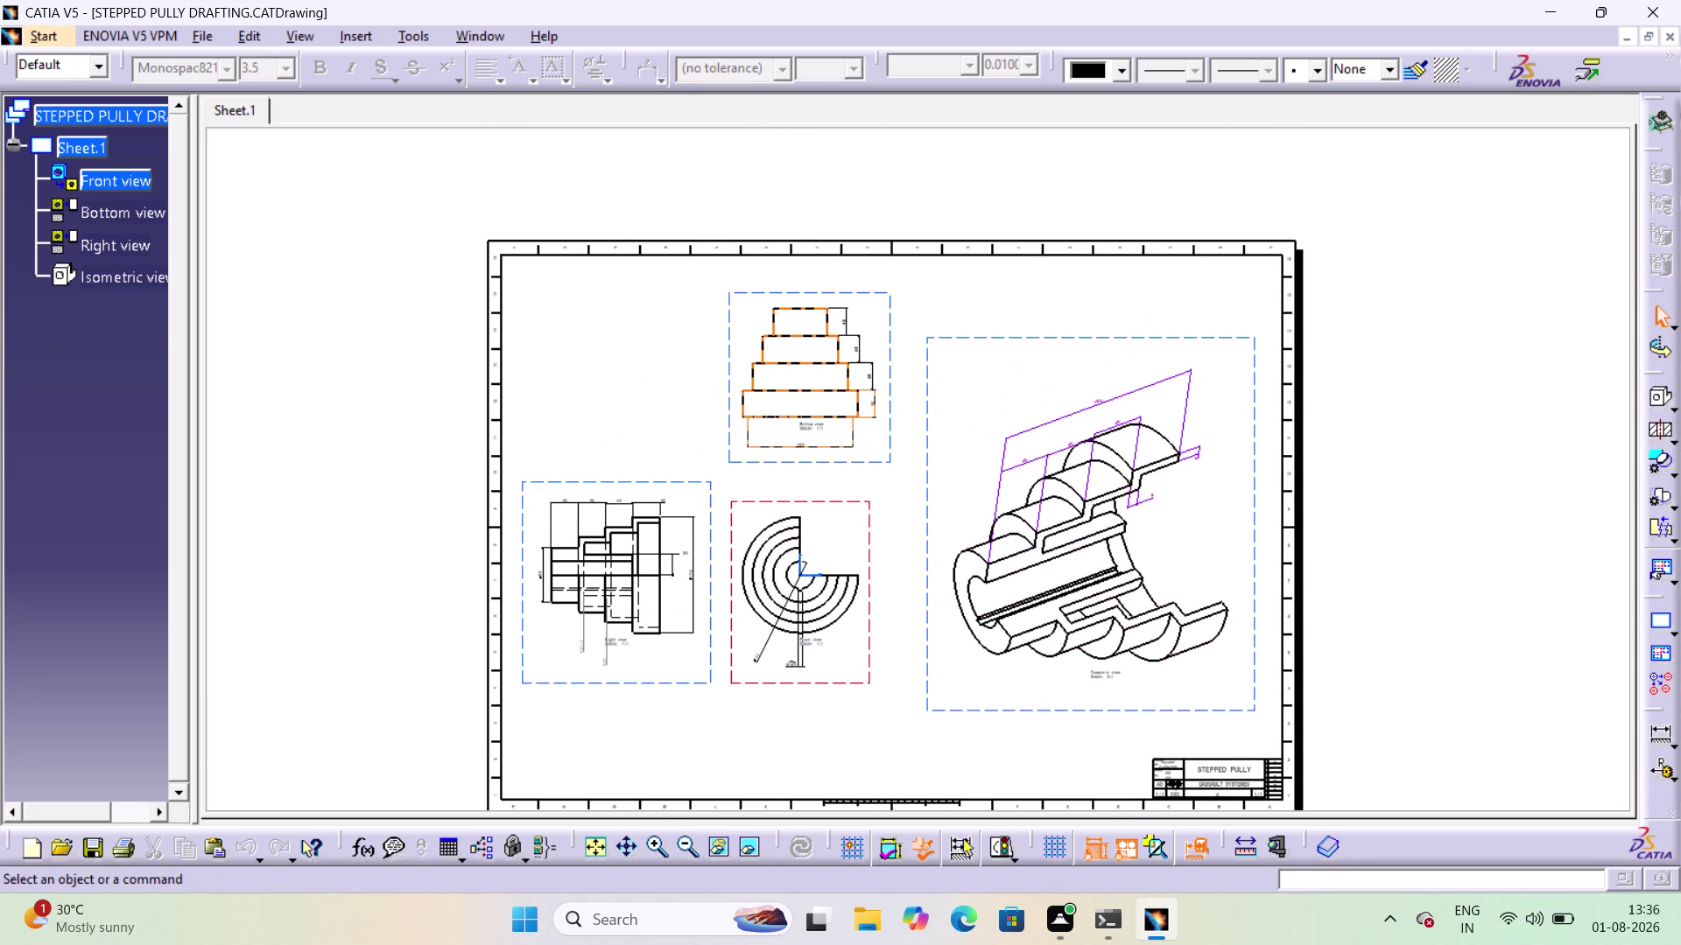